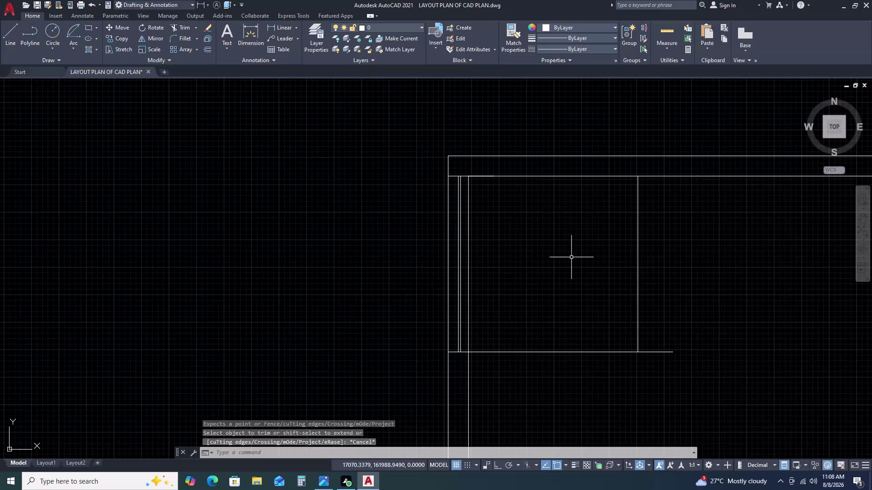
Undo four times to cancel the unfinished trim.
key(ctrl+z)
key(ctrl+z)
key(ctrl+z)
key(ctrl+z)
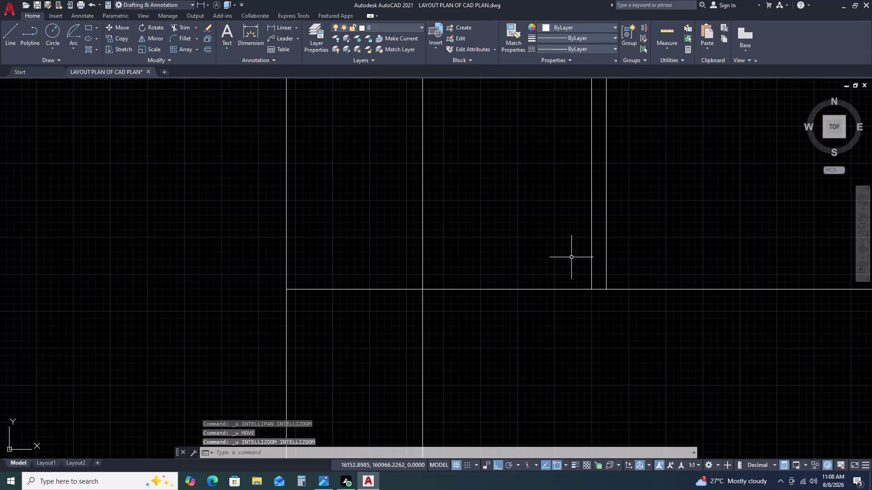
scroll(down, 3)
scroll(down, 3)
scroll(down, 3)
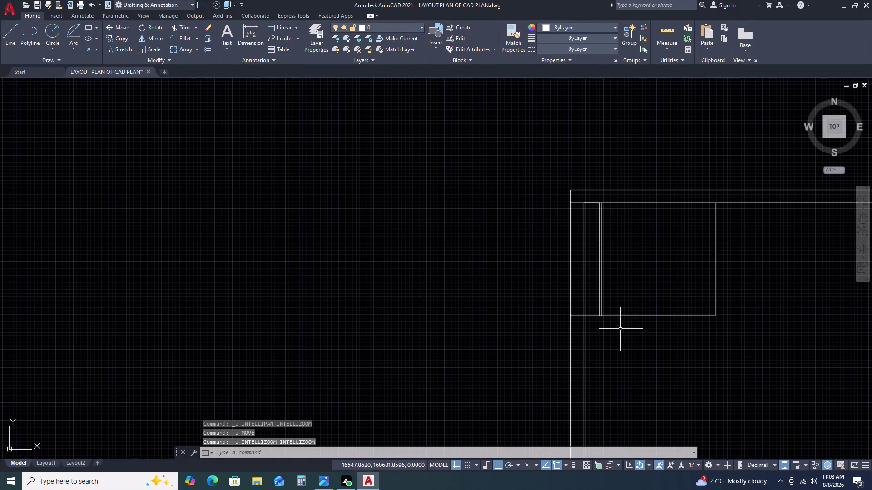
scroll(up, 3)
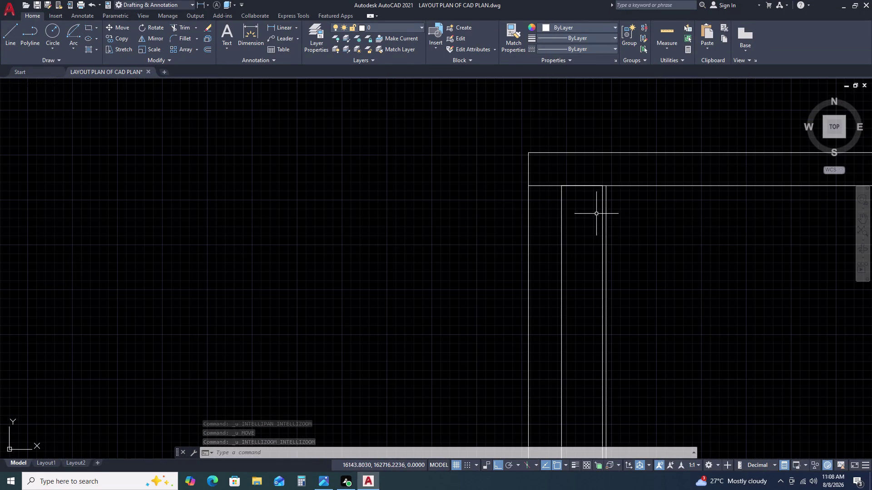
scroll(down, 3)
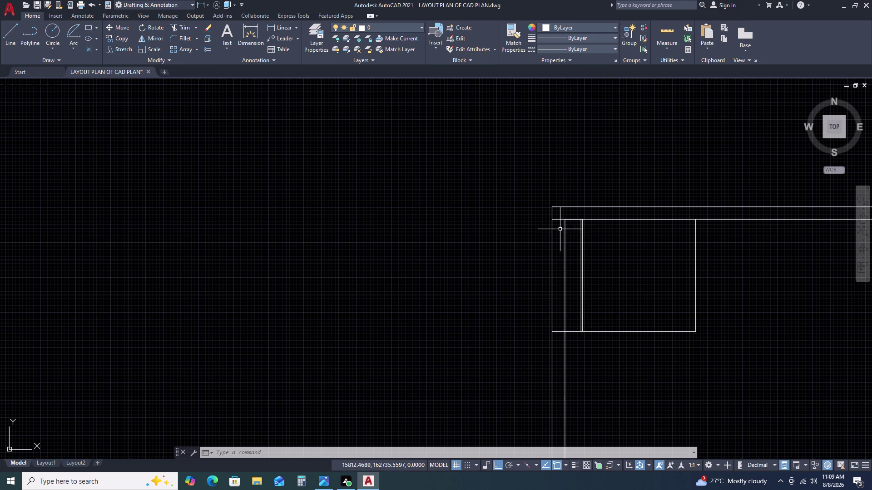
Draw a 2000-unit vertical line down from the top wall corner.
key(l)
key(space)
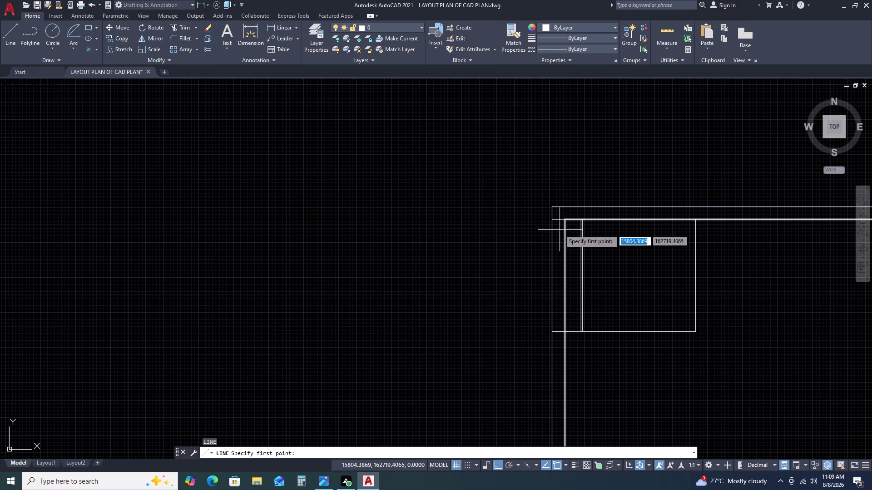
click(564, 221)
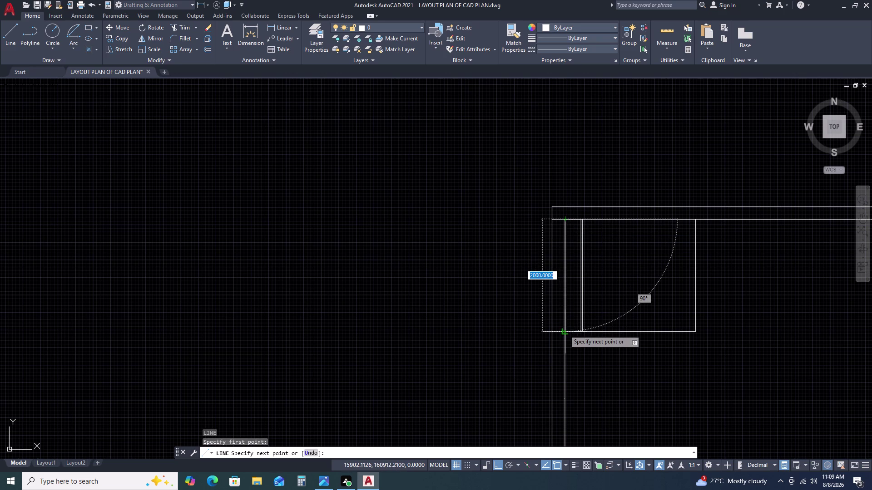
click(564, 331)
key(space)
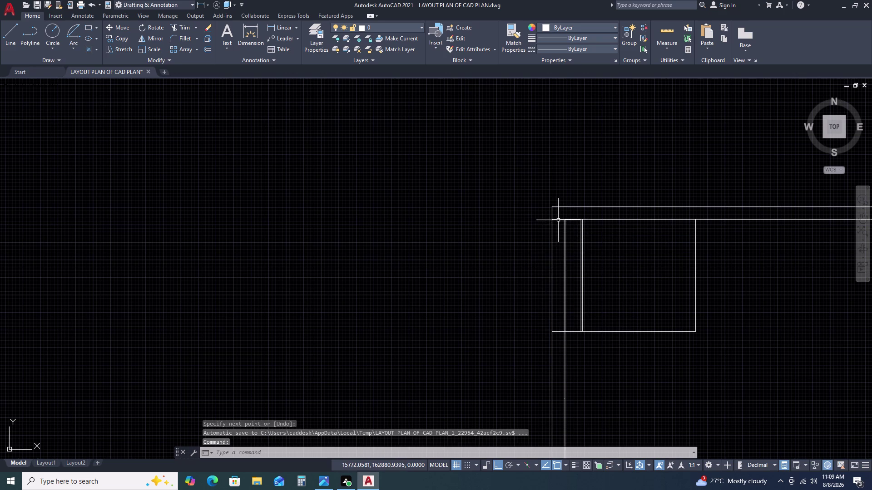
click(558, 220)
key(Escape)
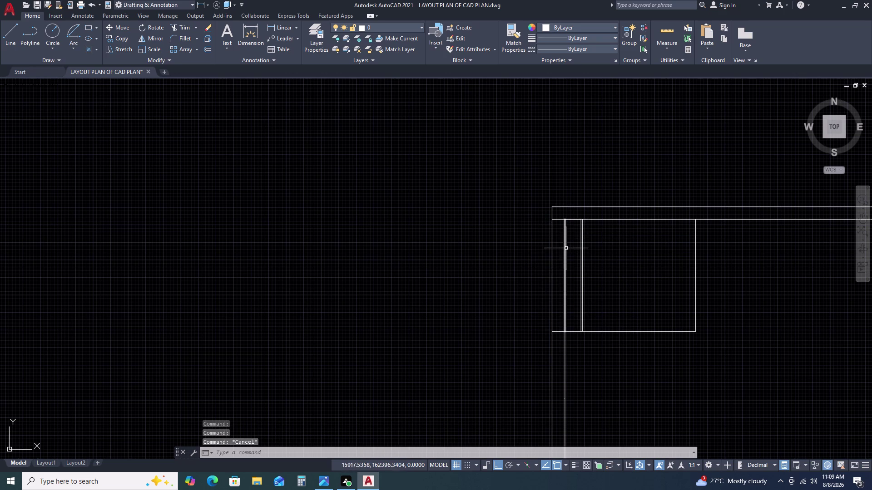
key(Escape)
scroll(up, 3)
Select the five partition wall lines with selection windows.
click(562, 215)
scroll(down, 3)
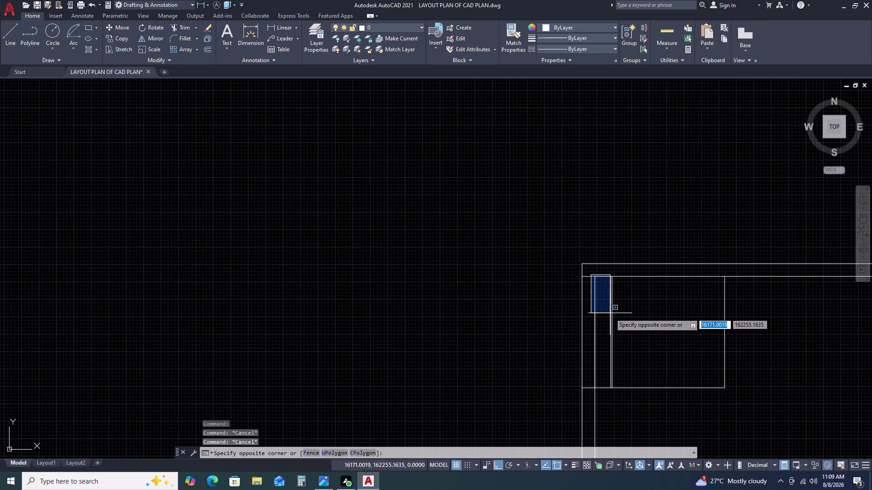
scroll(down, 3)
scroll(up, 3)
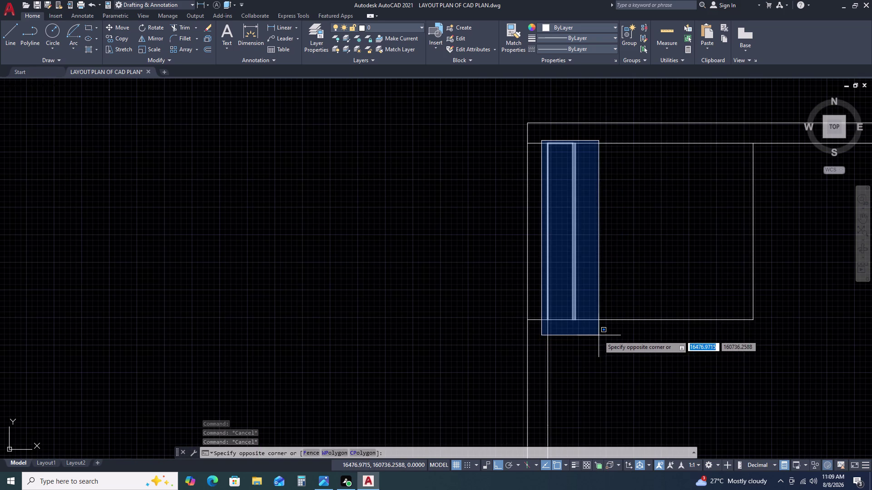
click(599, 336)
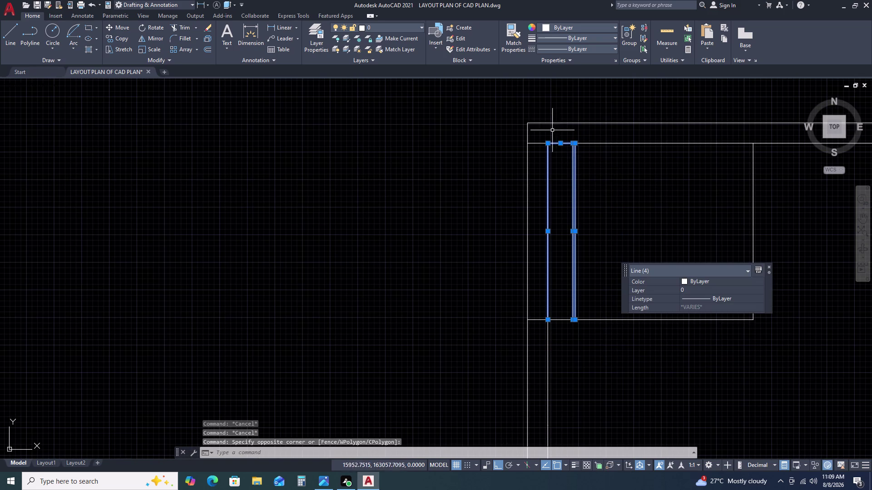
click(541, 135)
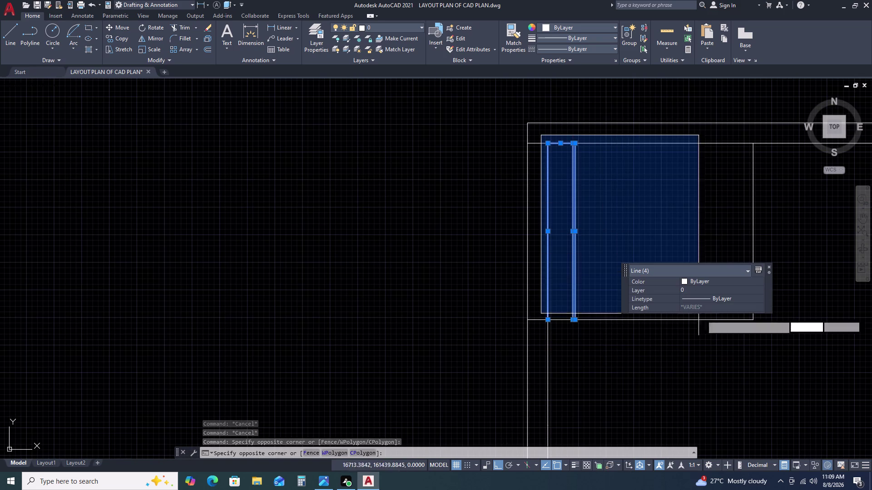
double_click(779, 342)
Move the selected partition lines a short distance to the left.
key(m)
key(space)
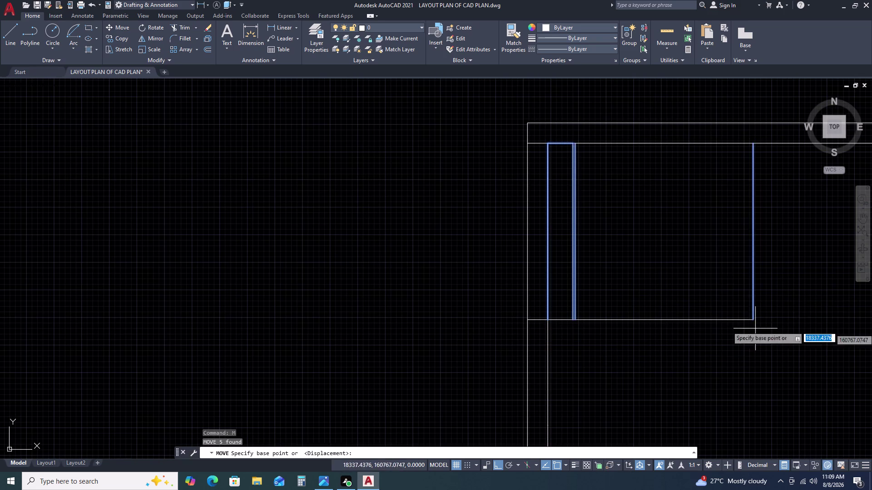
scroll(up, 3)
scroll(down, 3)
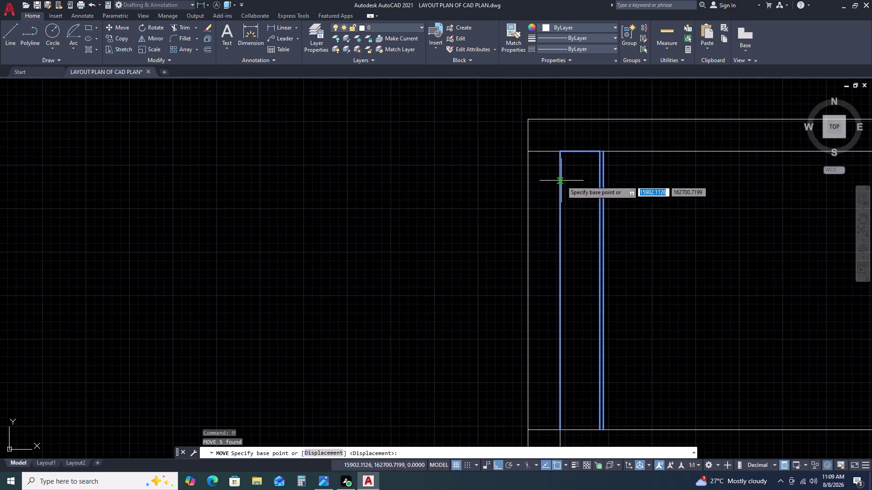
scroll(up, 3)
click(569, 160)
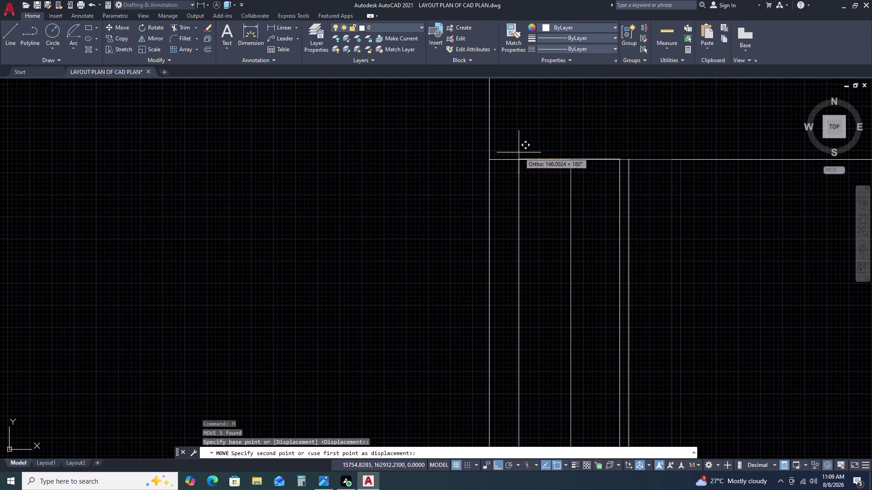
click(532, 159)
scroll(down, 3)
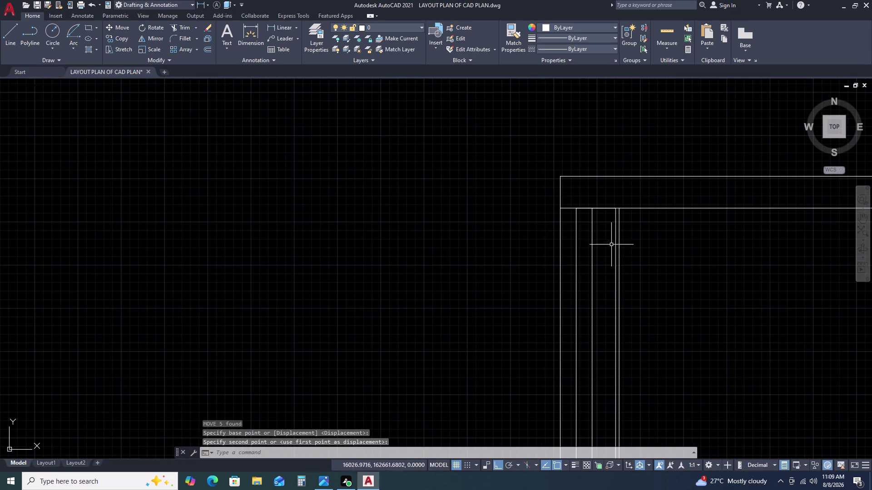
scroll(down, 3)
middle_drag(604, 305, 579, 253)
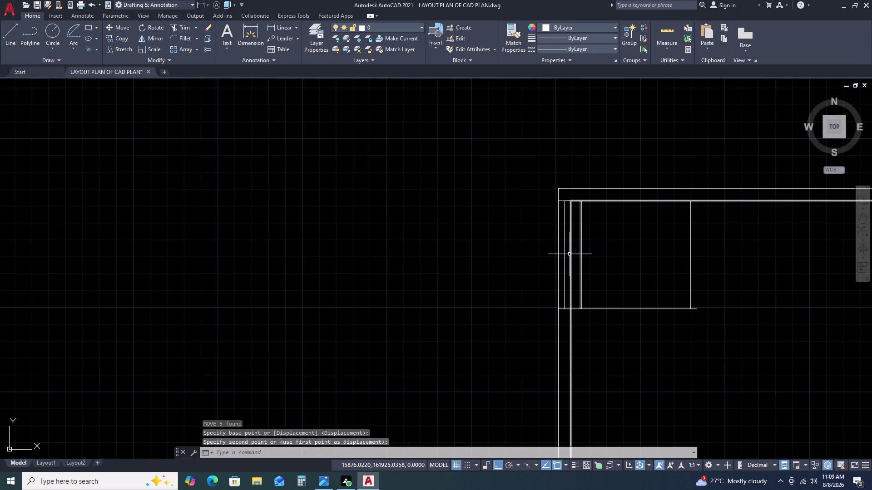
text(TR)
key(space)
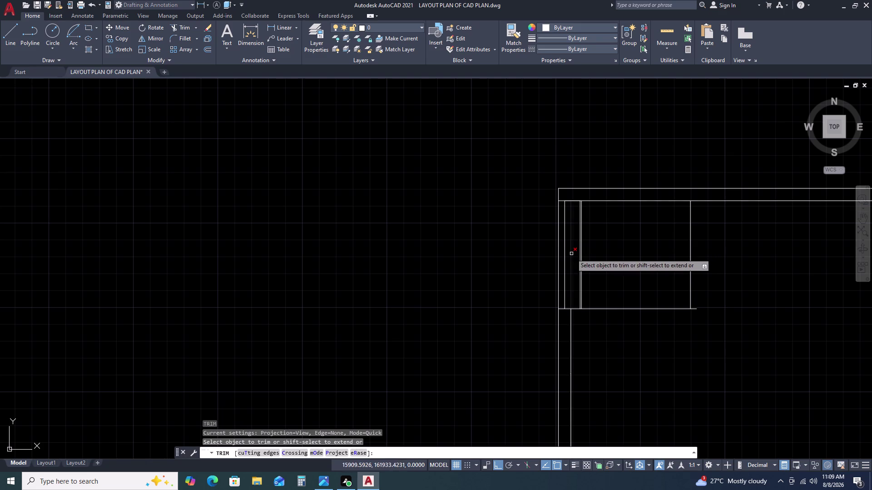
Trim the overlapping partition lines with a fence.
click(571, 255)
key(Escape)
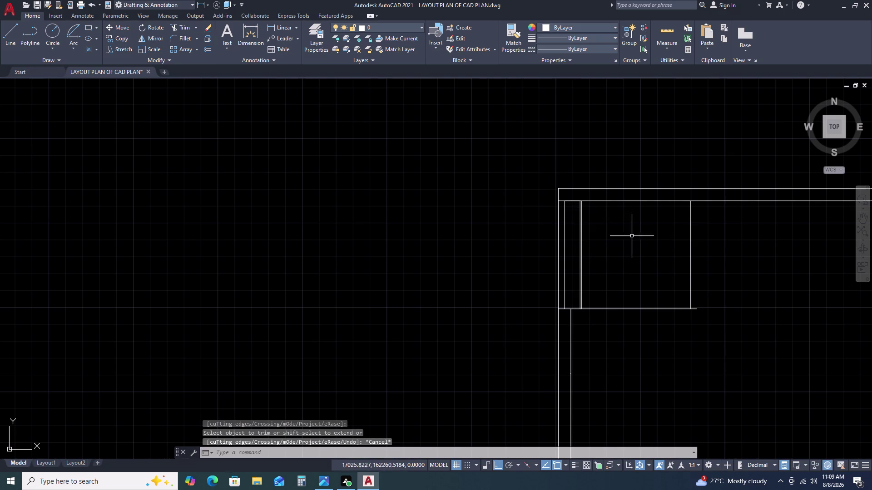
text(TR)
key(space)
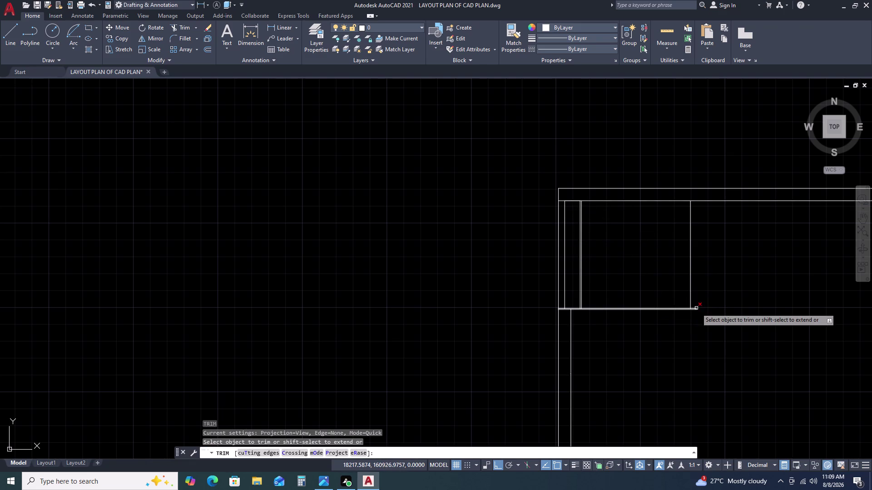
scroll(up, 3)
click(679, 290)
click(669, 319)
scroll(down, 3)
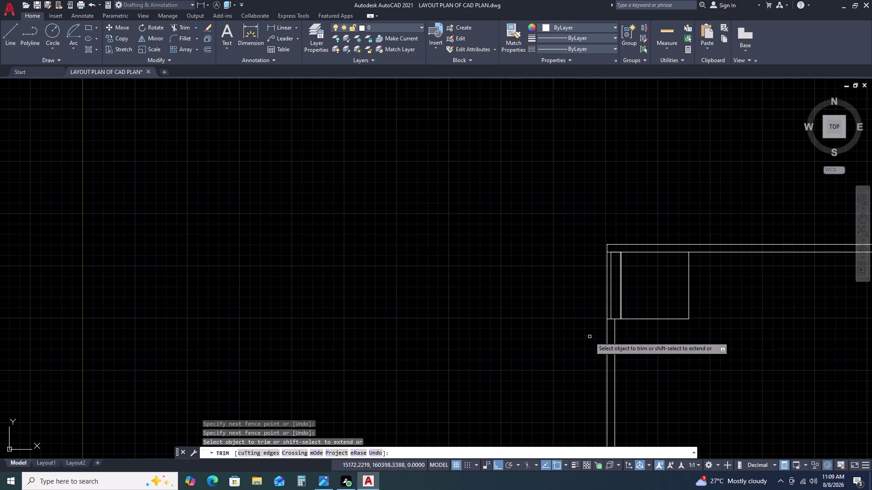
key(Escape)
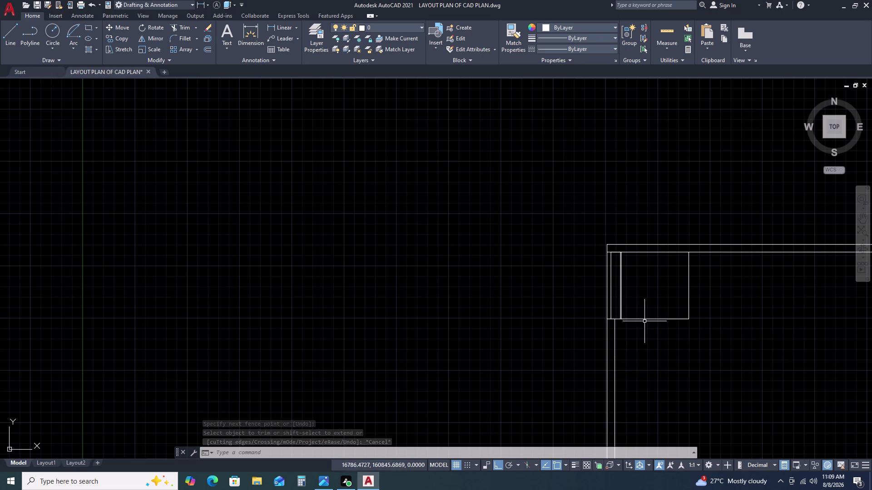
Offset the room's bottom wall line by 115.
scroll(up, 3)
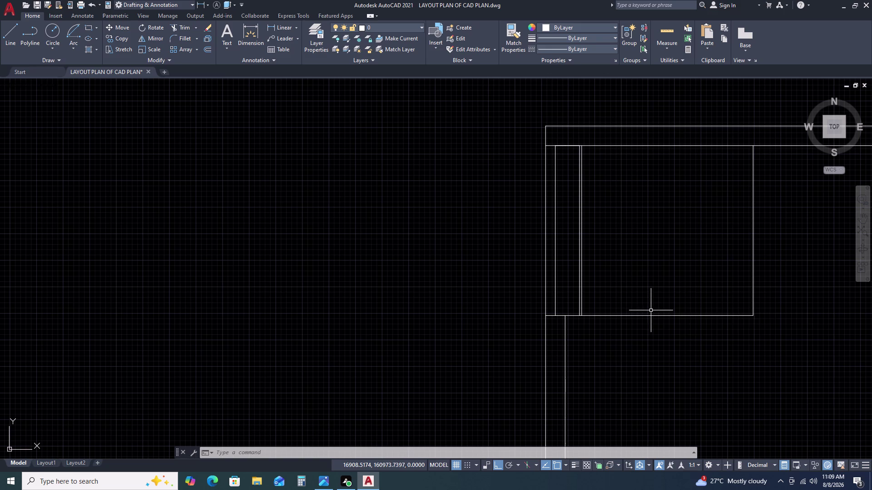
double_click(651, 311)
click(641, 325)
text(O)
key(space)
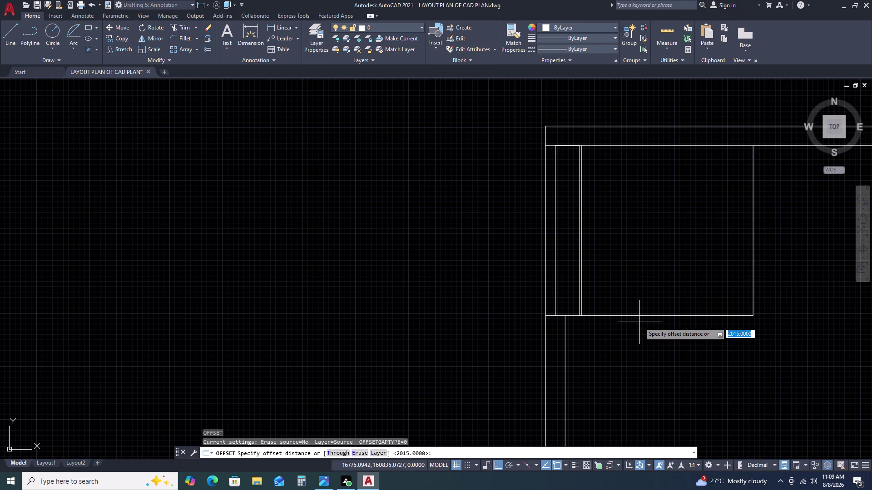
text(11)
text(5)
key(space)
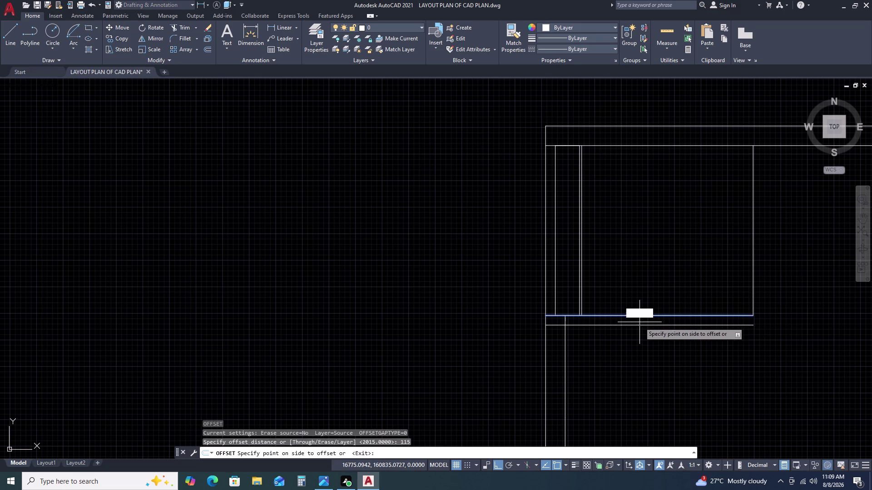
click(639, 336)
middle_drag(734, 320, 643, 313)
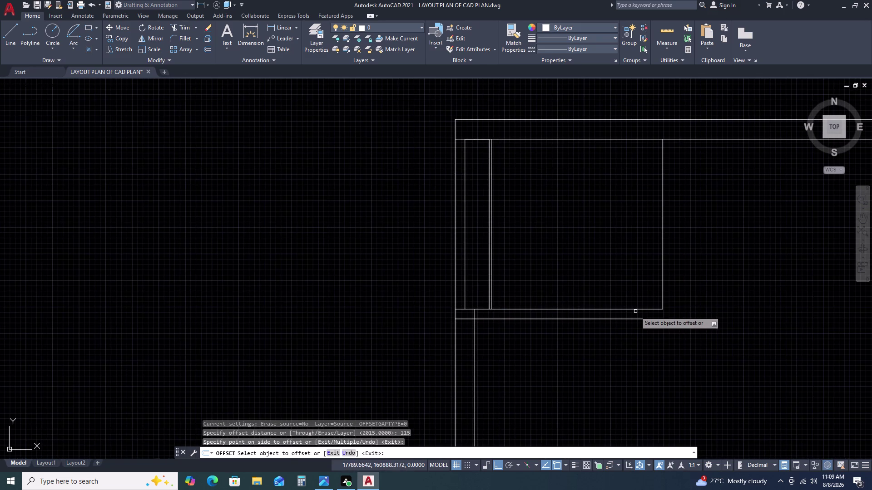
key(Escape)
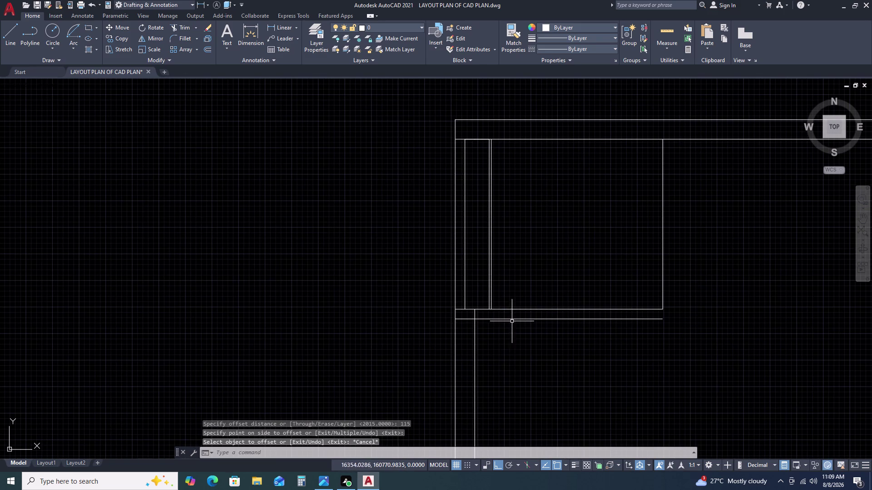
Trim the overhanging line ends at the wall junction.
scroll(up, 3)
text(TR)
key(space)
click(483, 314)
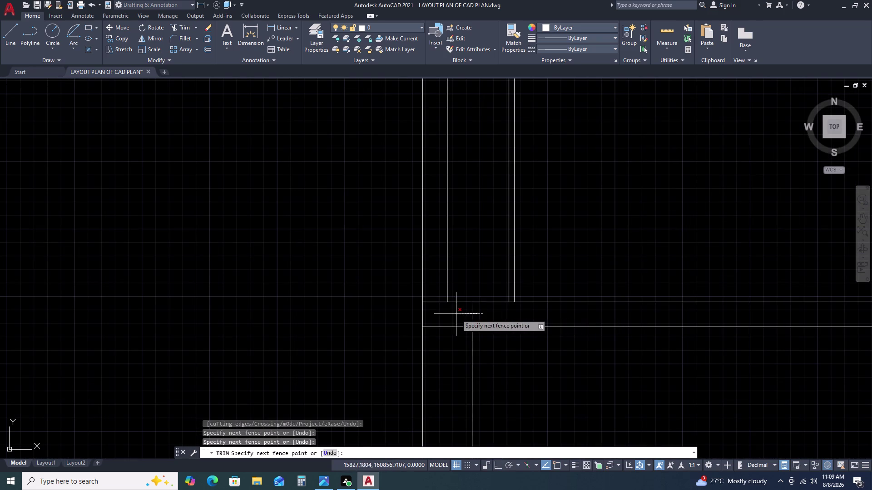
click(456, 314)
key(Escape)
scroll(down, 3)
scroll(up, 3)
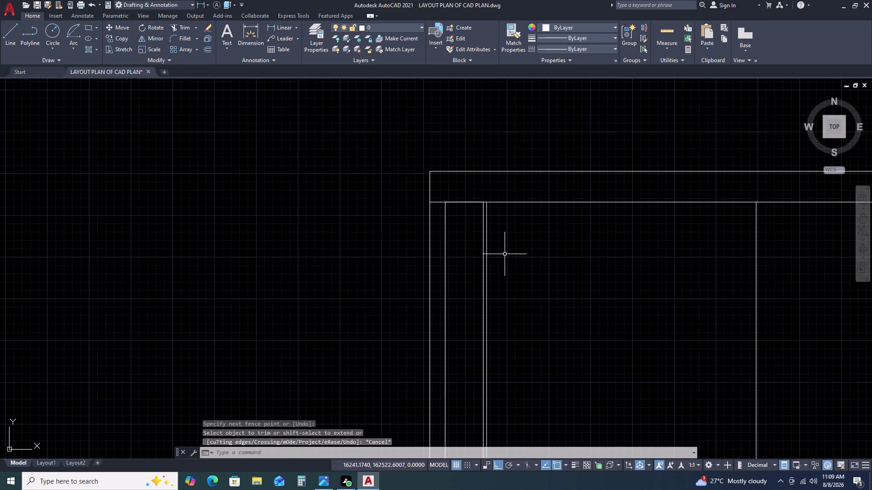
click(465, 203)
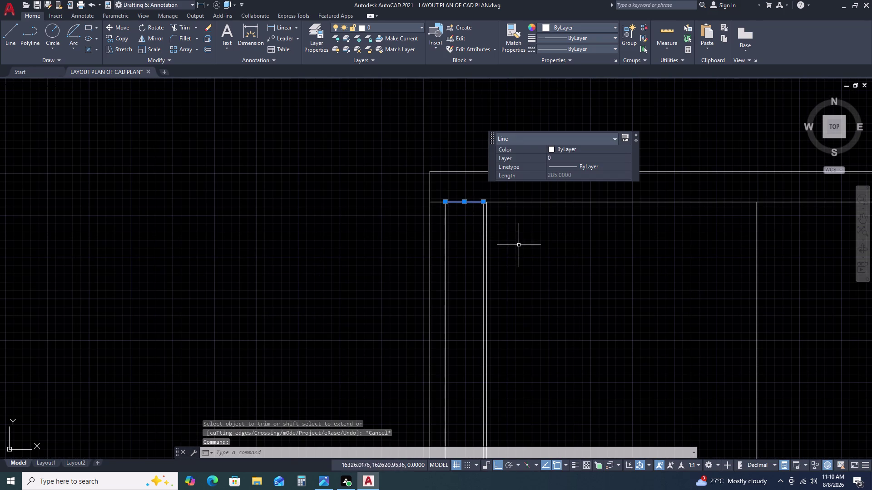
key(Escape)
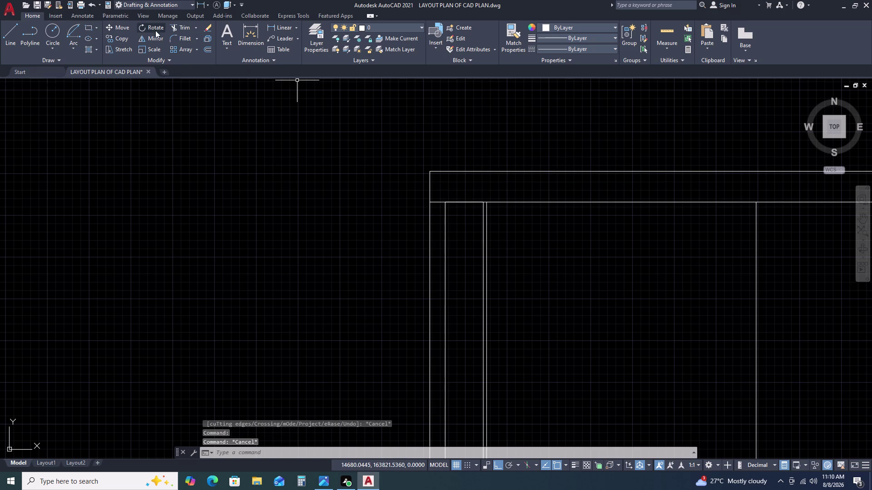
Place a 285 linear dimension across the top-left wall thickness.
click(286, 27)
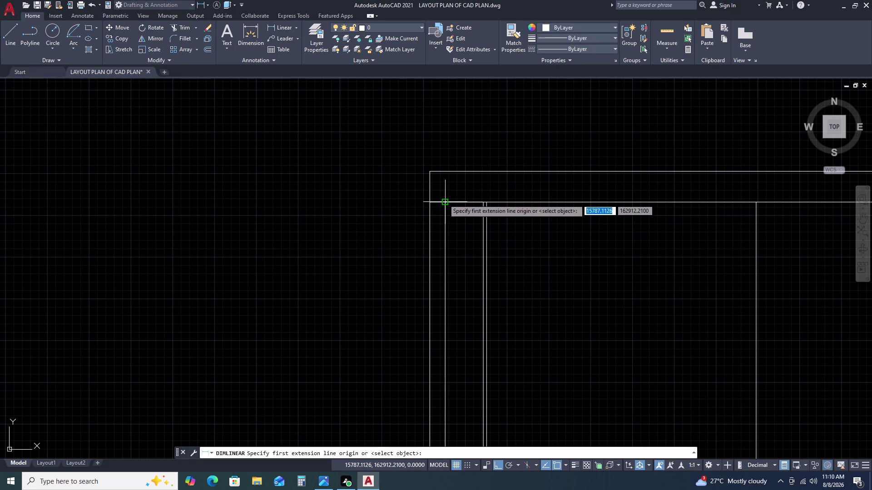
click(444, 200)
click(480, 205)
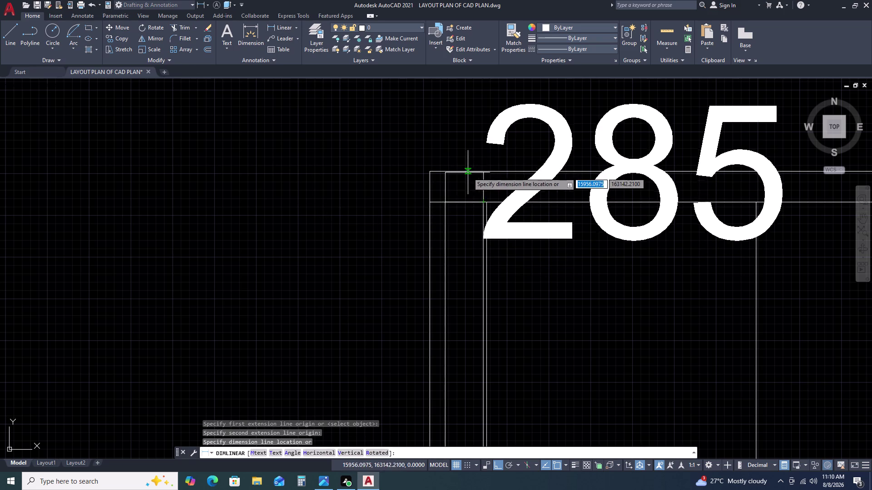
scroll(down, 3)
click(502, 134)
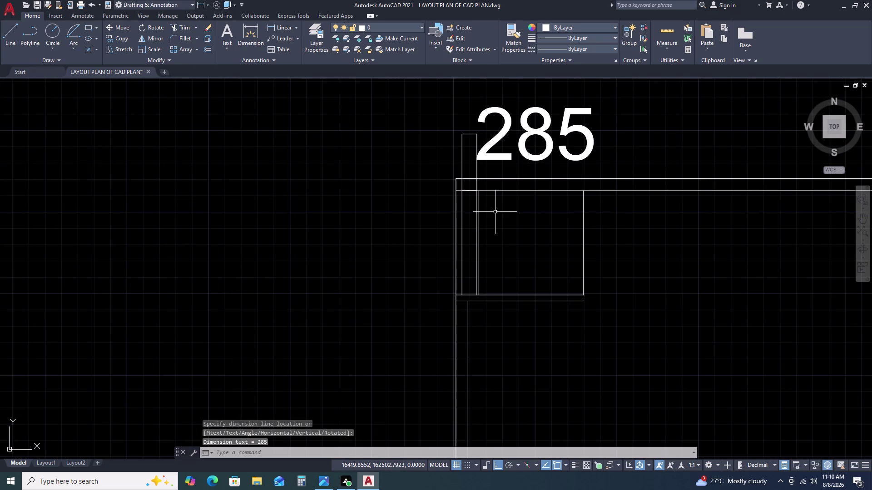
text(D)
key(space)
click(538, 222)
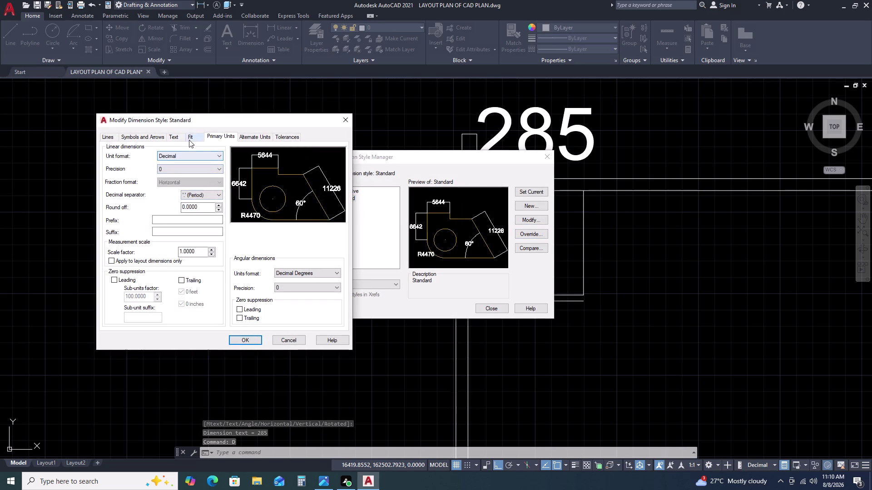
Set the Standard dimension style's text height to 500 and close the manager.
click(174, 137)
click(208, 198)
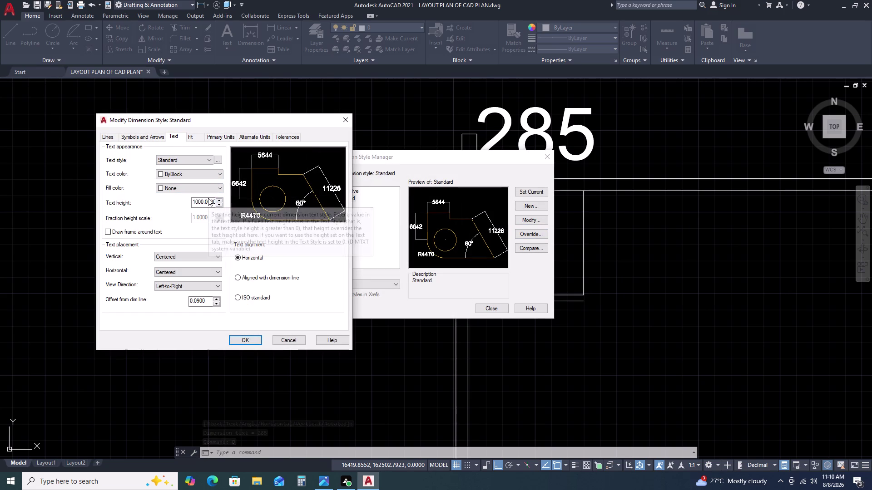
double_click(208, 202)
double_click(208, 203)
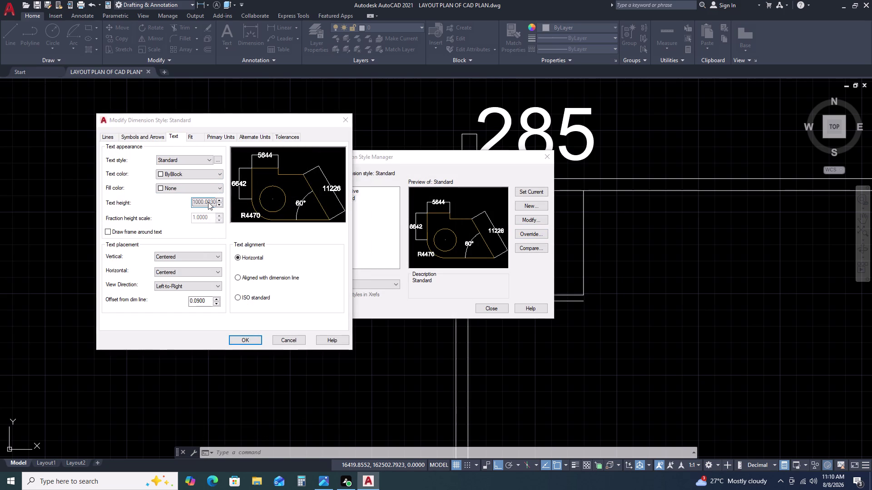
double_click(208, 202)
click(208, 202)
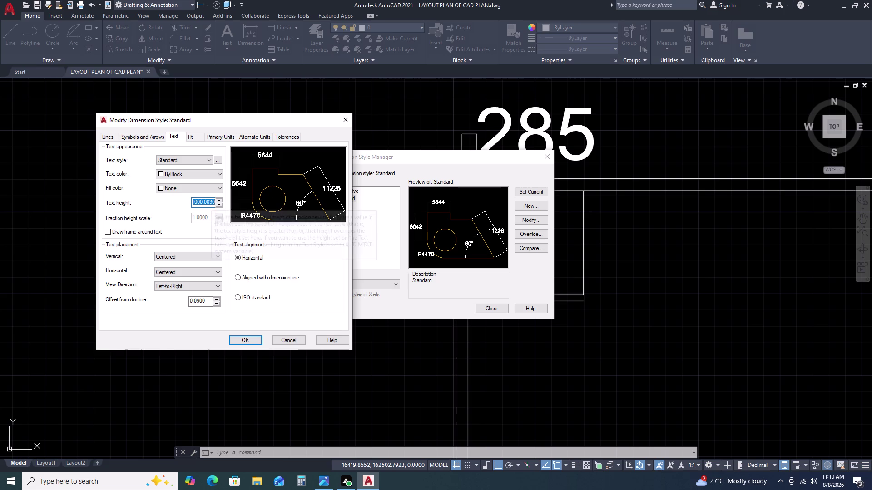
key(5)
text(00)
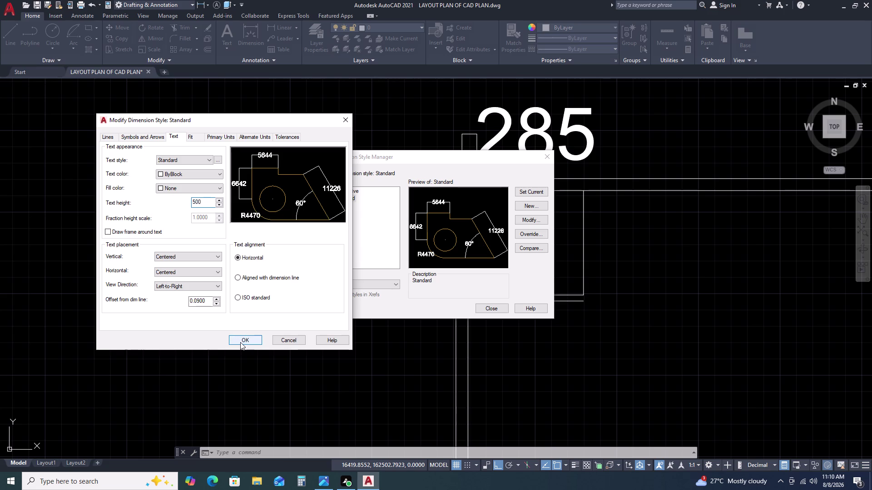
key(Return)
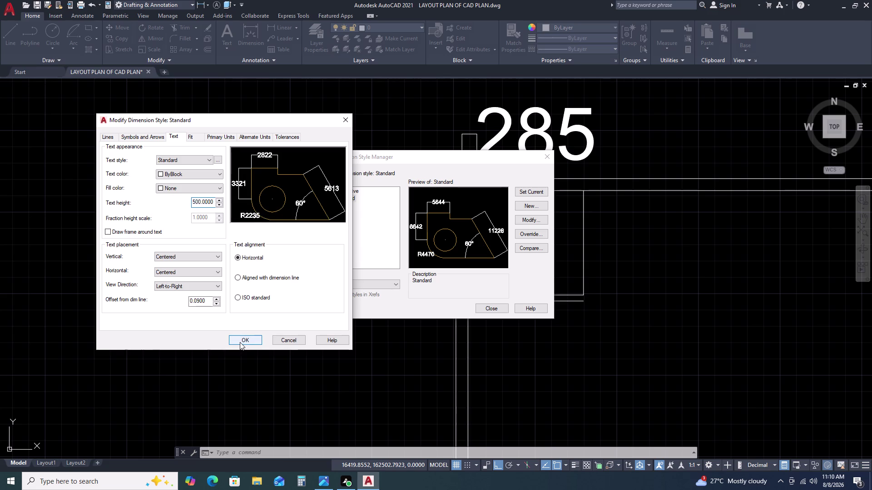
key(space)
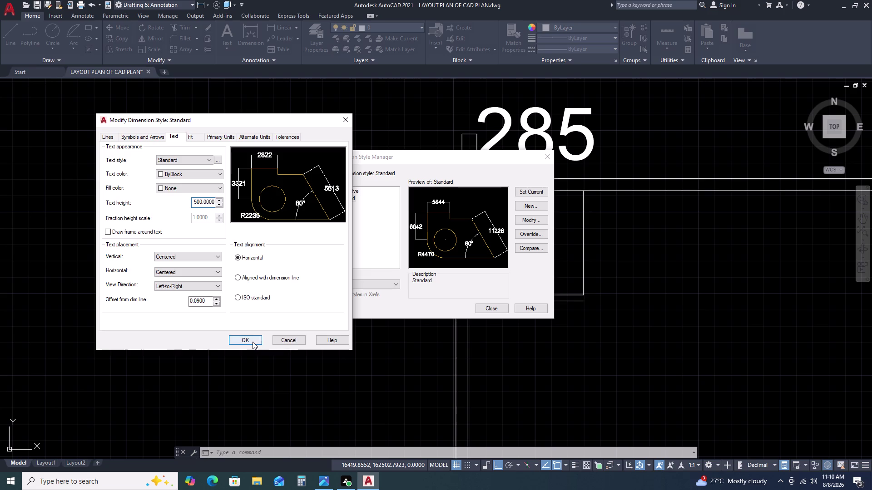
double_click(253, 342)
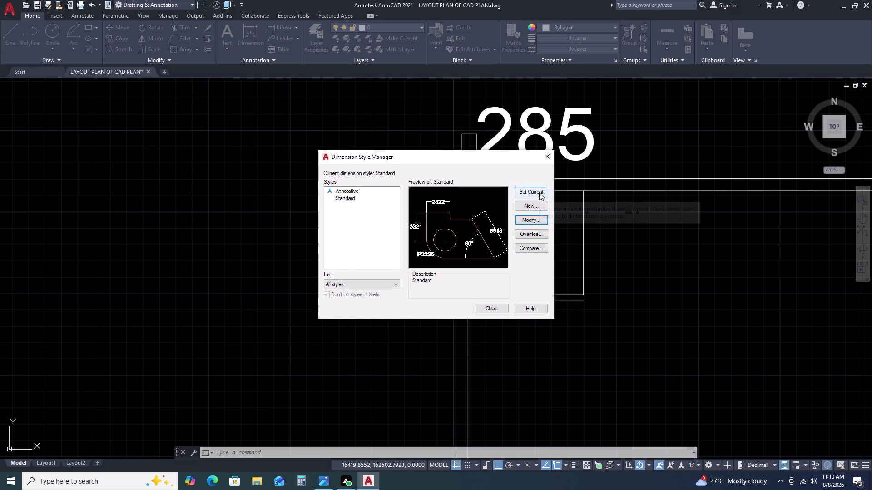
click(539, 193)
click(547, 154)
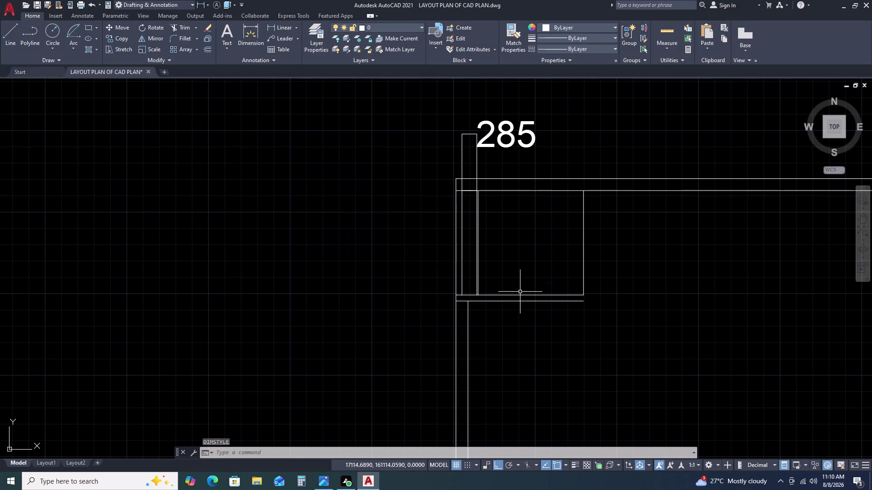
scroll(up, 3)
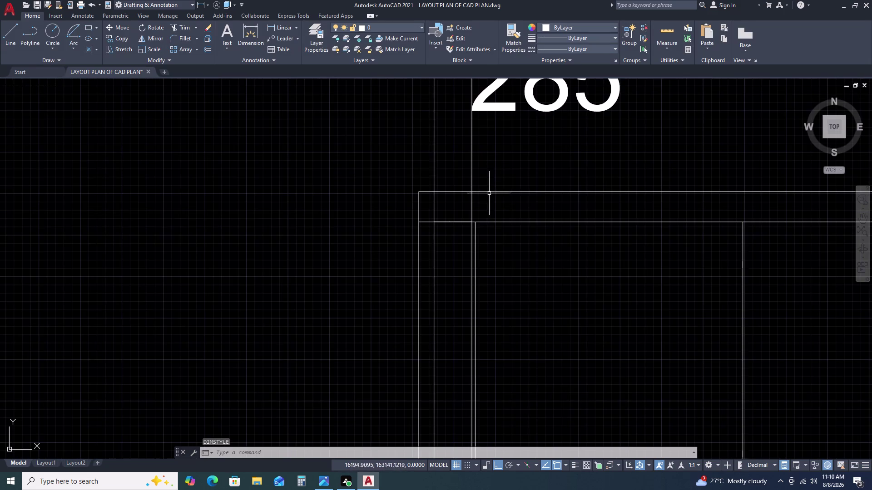
scroll(down, 3)
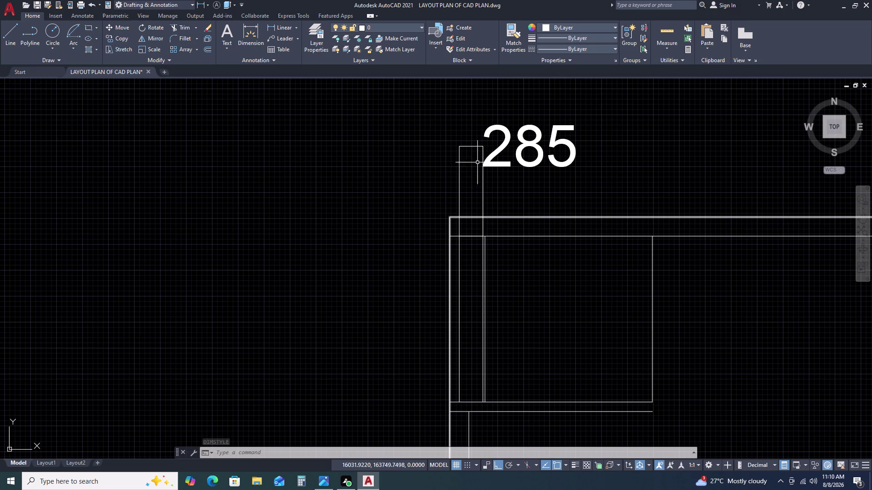
click(478, 146)
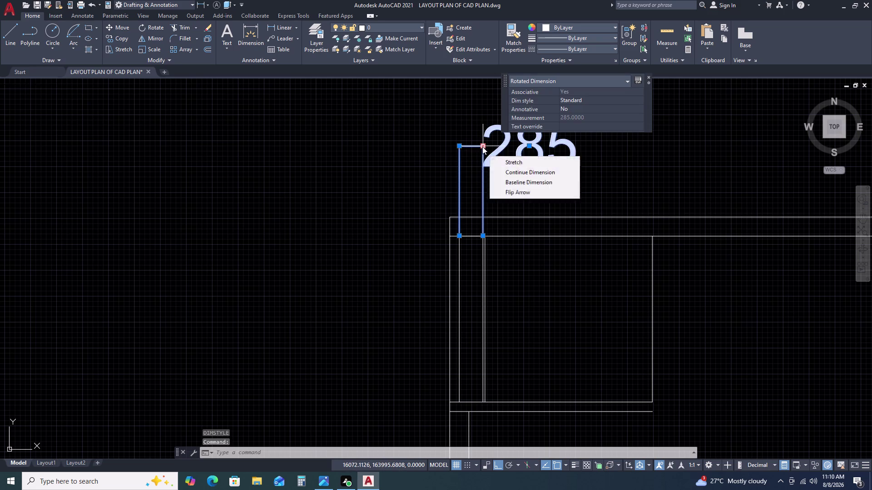
click(483, 147)
click(478, 175)
key(Escape)
scroll(down, 3)
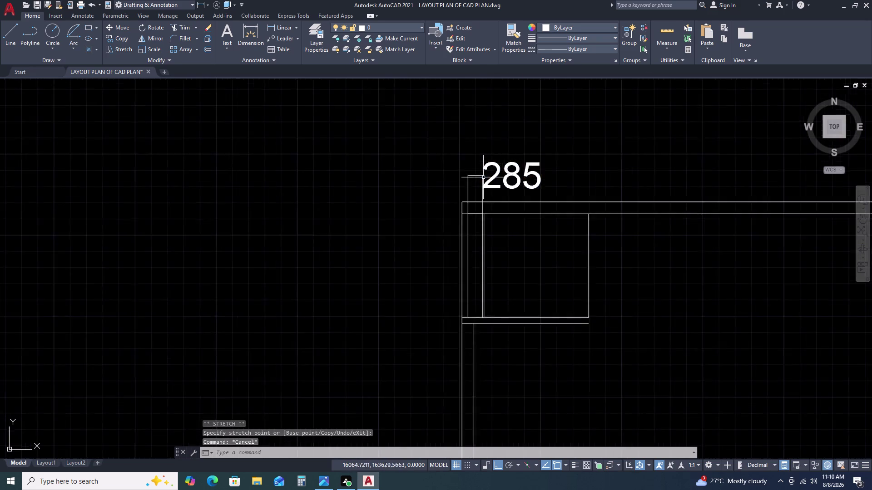
scroll(down, 3)
scroll(up, 3)
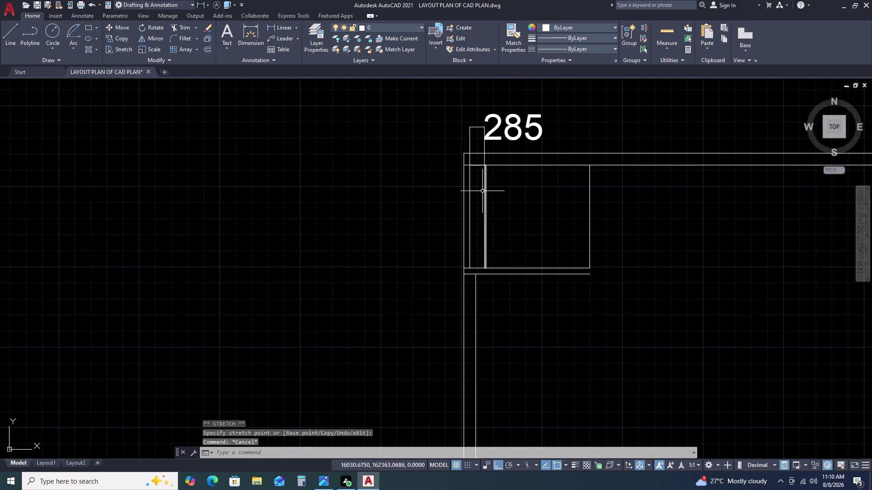
scroll(up, 3)
scroll(down, 3)
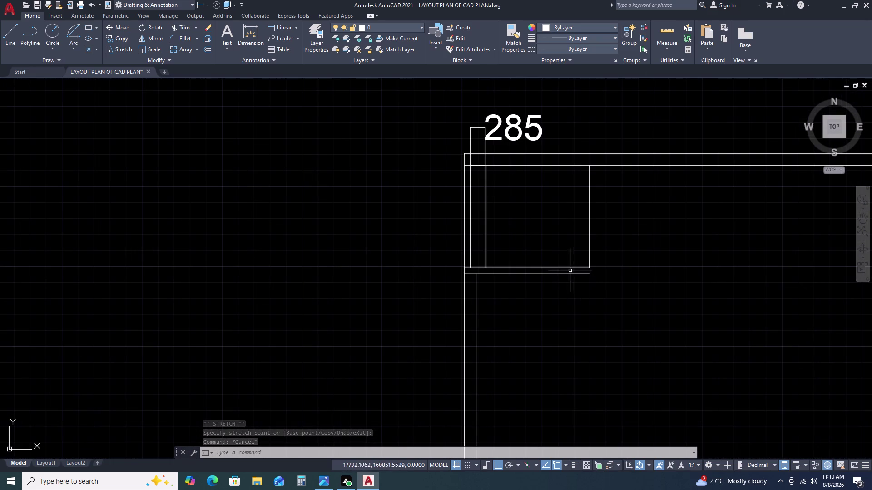
scroll(up, 3)
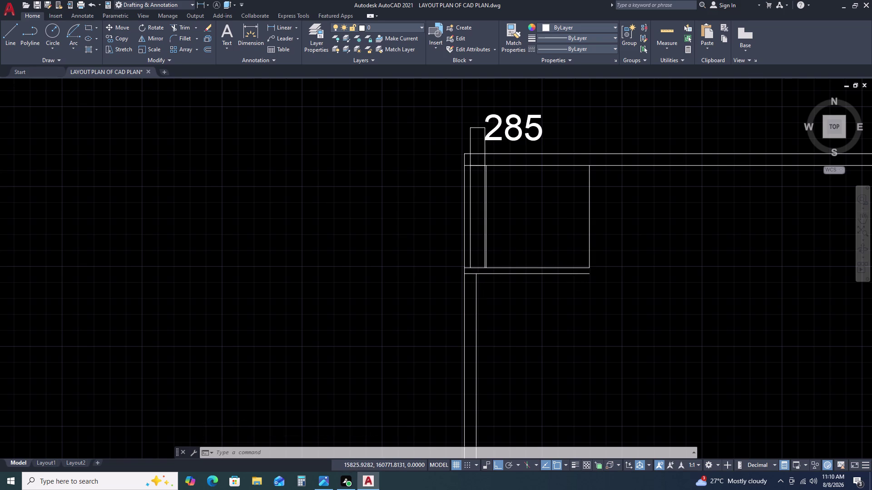
scroll(down, 3)
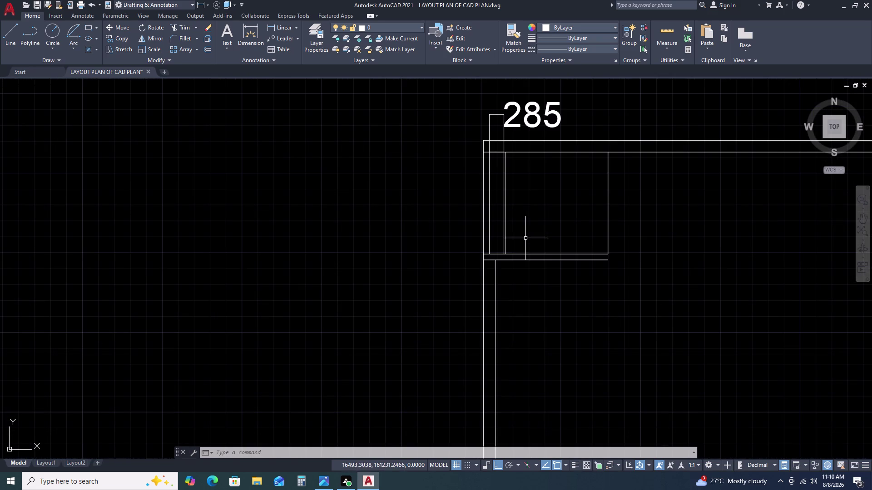
scroll(up, 3)
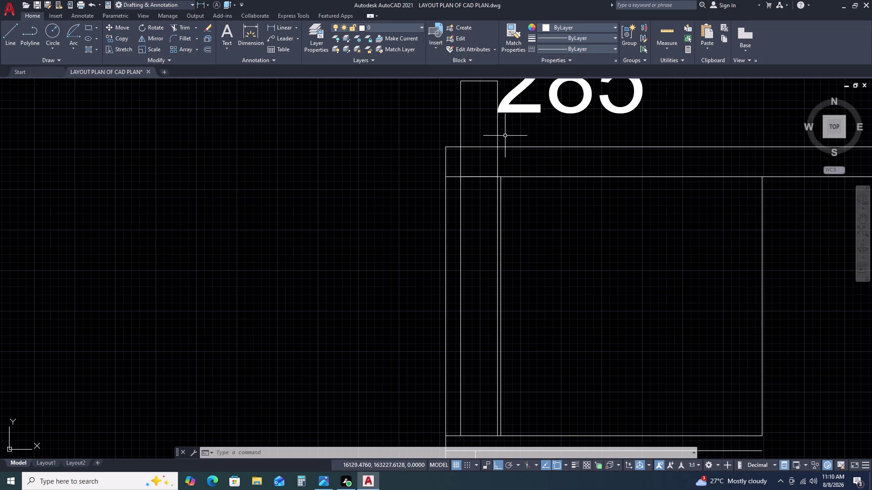
key(Escape)
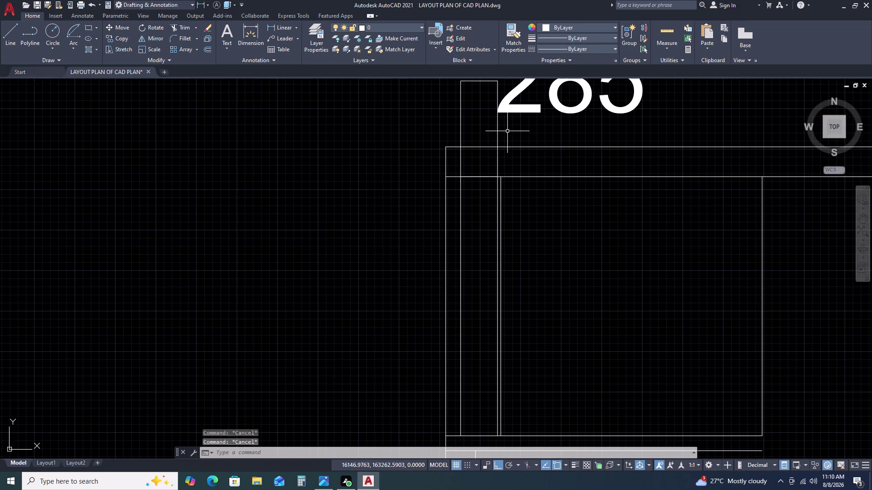
click(507, 132)
click(485, 117)
key(Escape)
scroll(down, 3)
key(Escape)
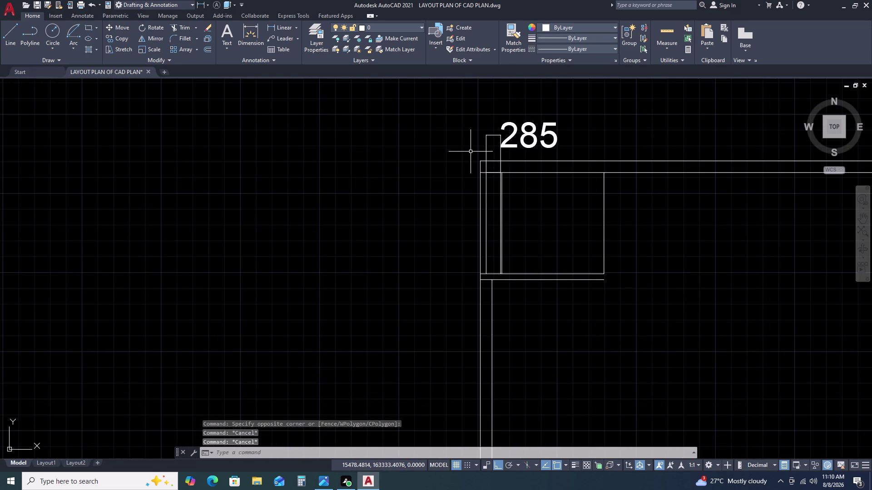
scroll(up, 3)
scroll(up, 3)
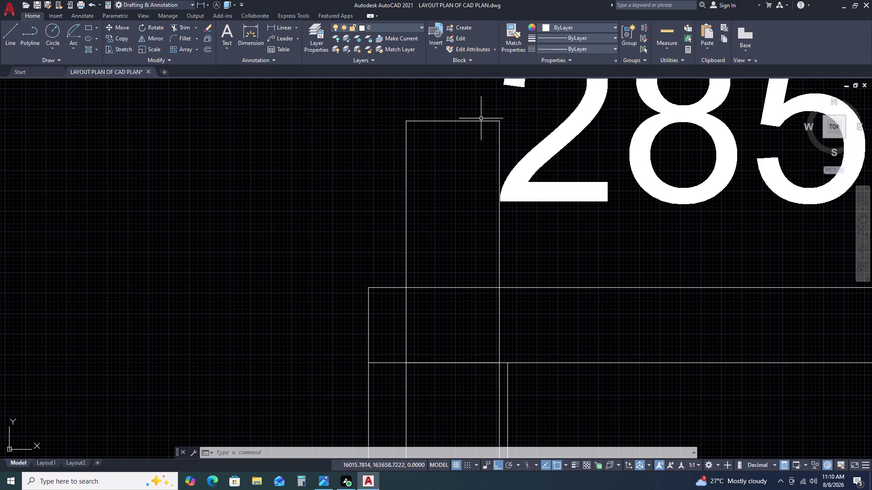
key(Escape)
key(Escape)
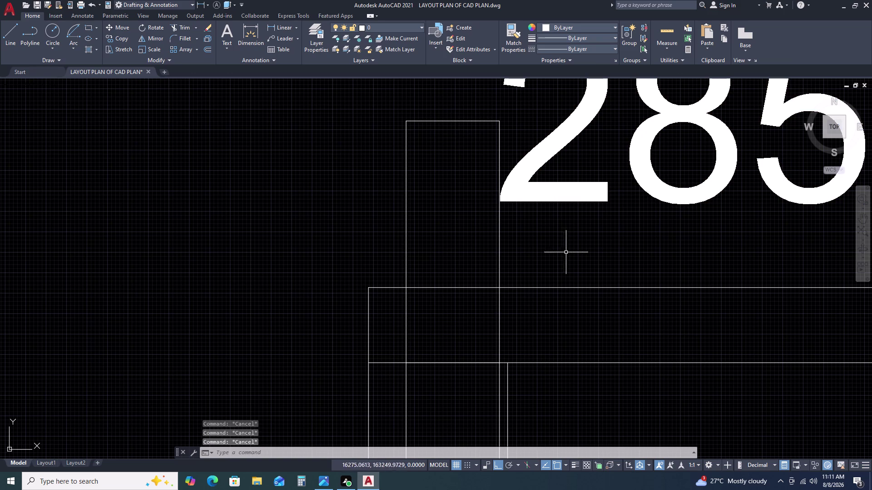
scroll(down, 3)
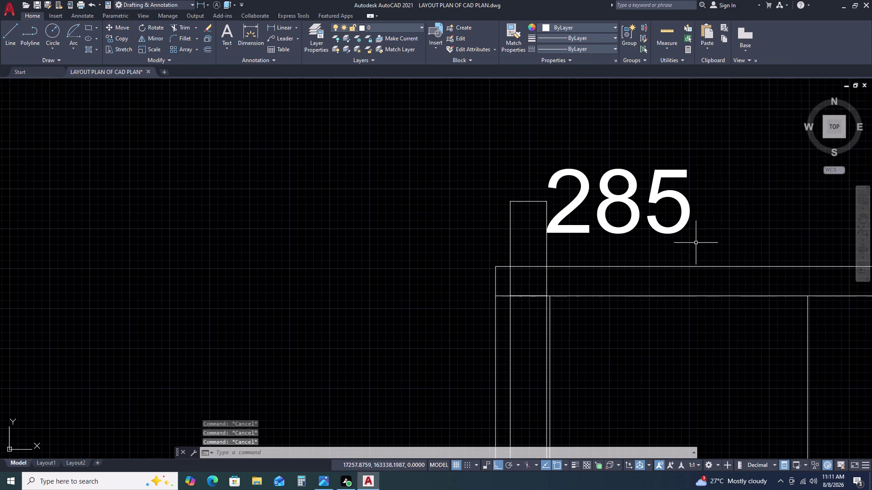
click(530, 297)
key(Escape)
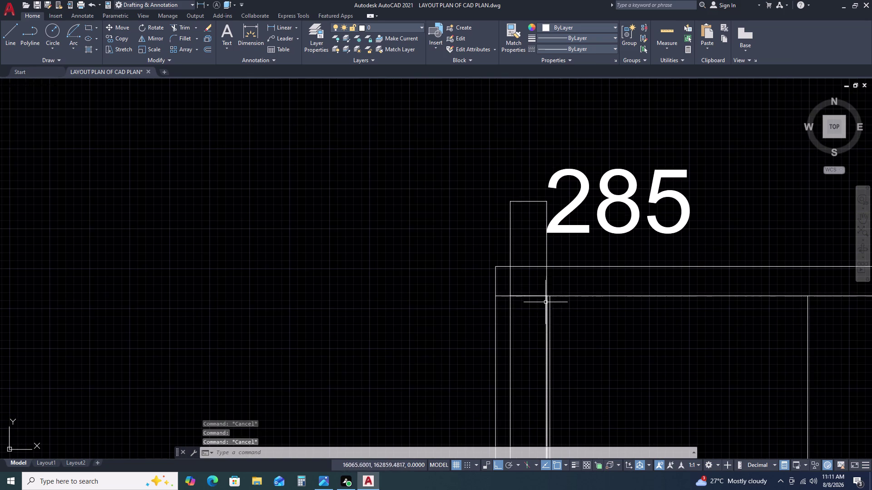
scroll(down, 3)
middle_drag(550, 330, 548, 327)
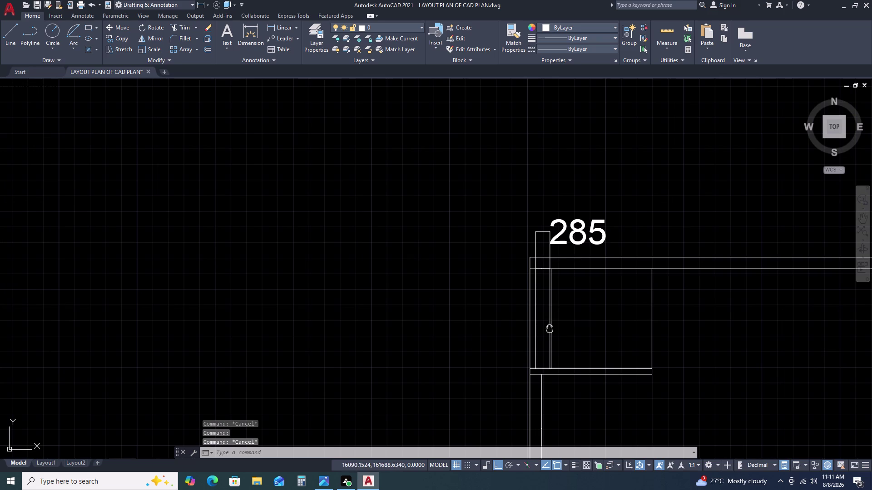
middle_drag(548, 327, 528, 295)
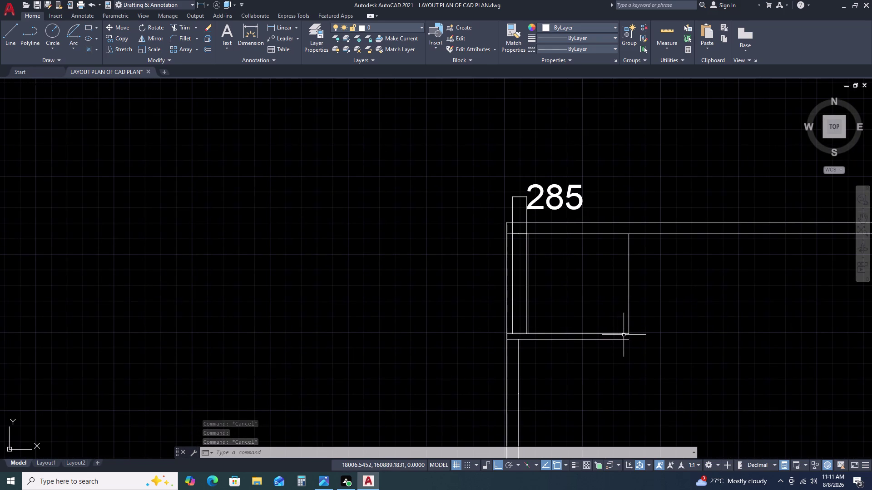
scroll(up, 3)
scroll(down, 3)
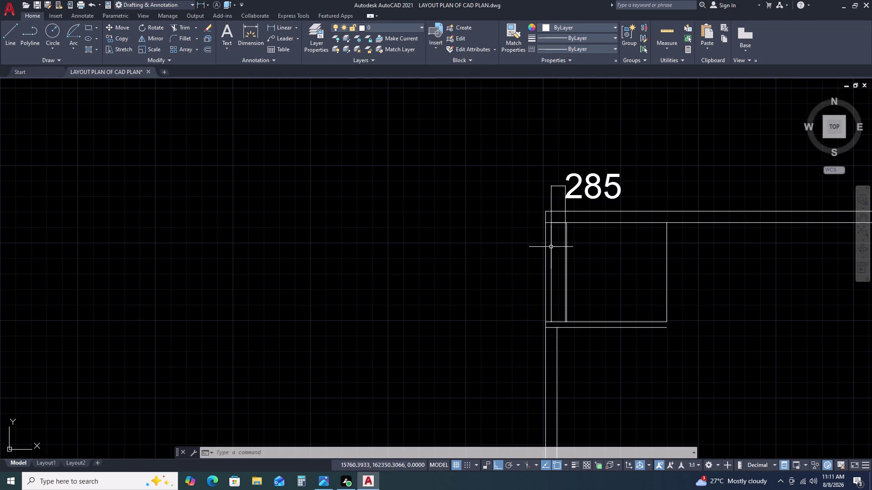
scroll(up, 3)
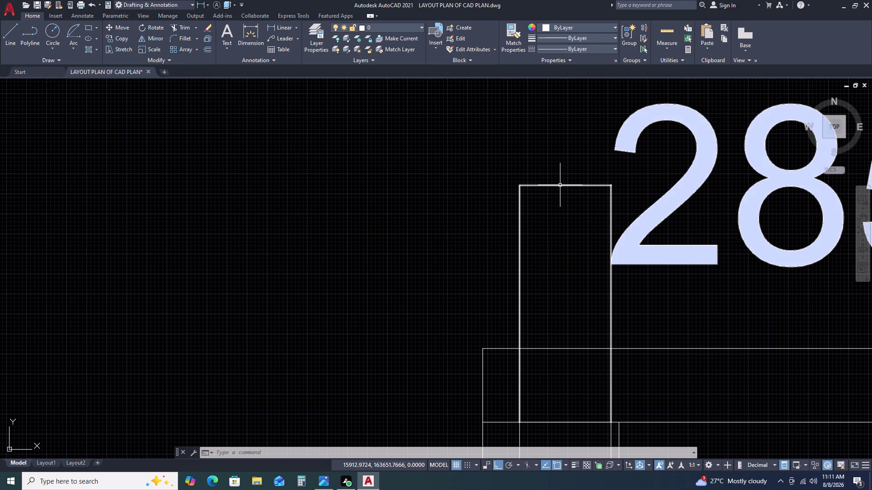
click(560, 185)
key(Escape)
scroll(down, 3)
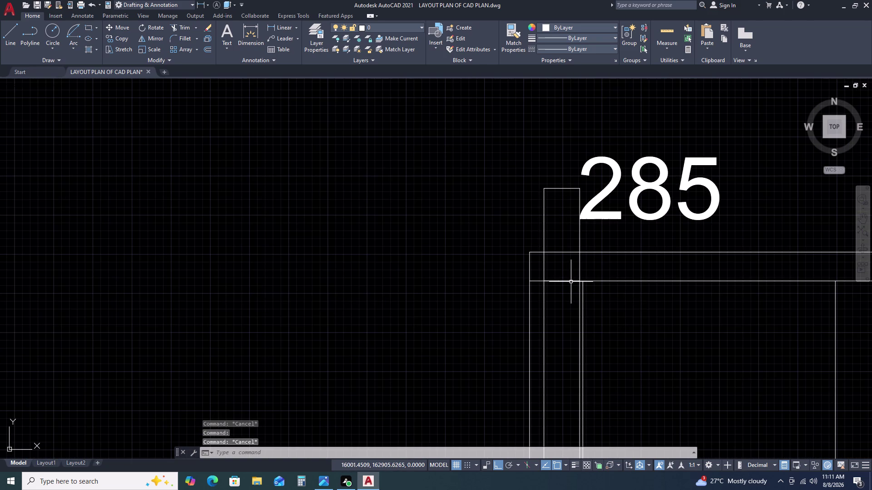
key(Escape)
key(Escape)
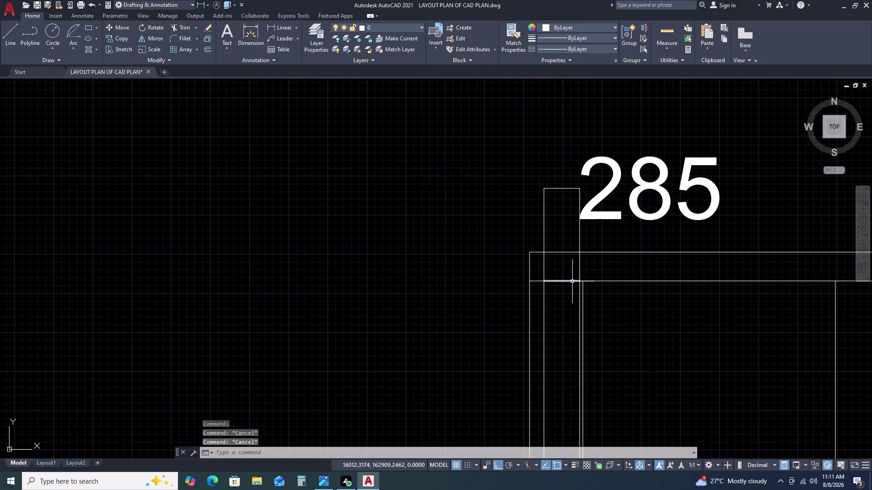
key(Escape)
key(Escape)
key(Escape)
key(Escape)
key(Escape)
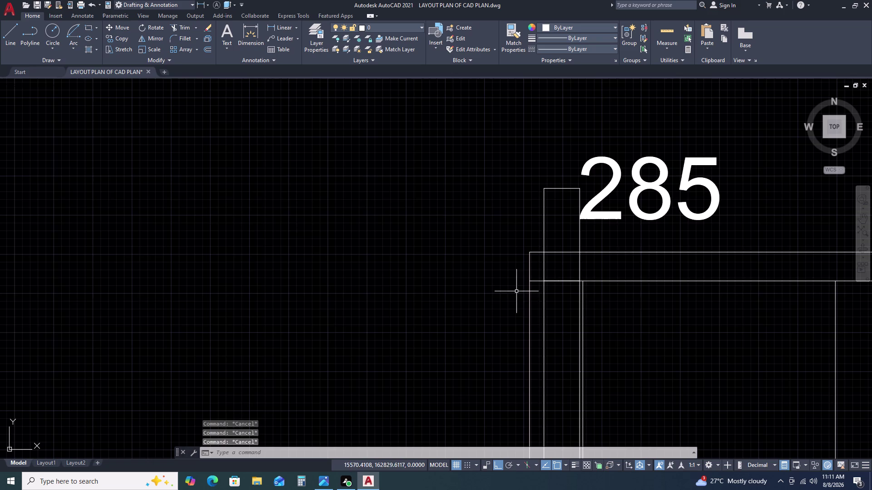
scroll(down, 3)
middle_drag(659, 340, 566, 292)
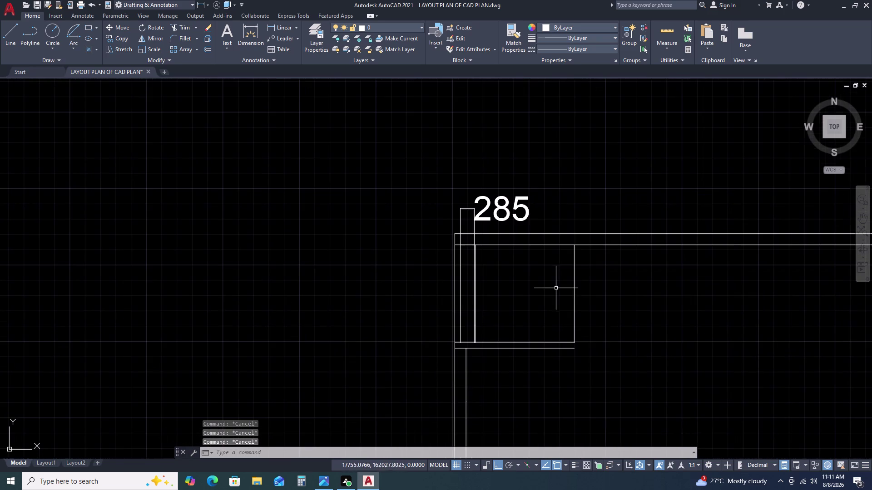
scroll(up, 3)
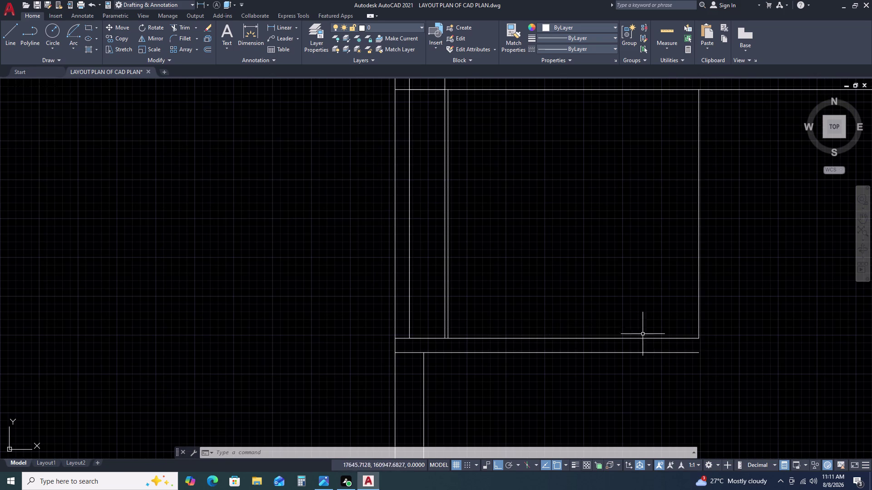
scroll(down, 3)
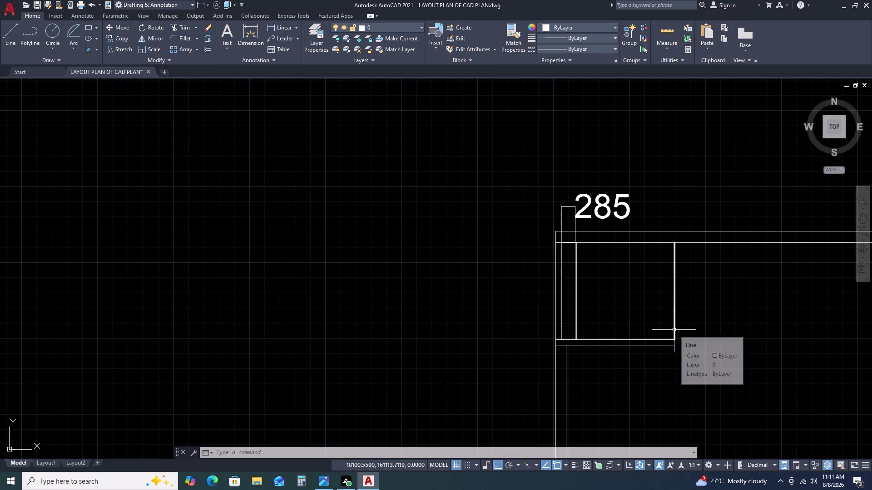
scroll(down, 3)
middle_drag(648, 317, 485, 238)
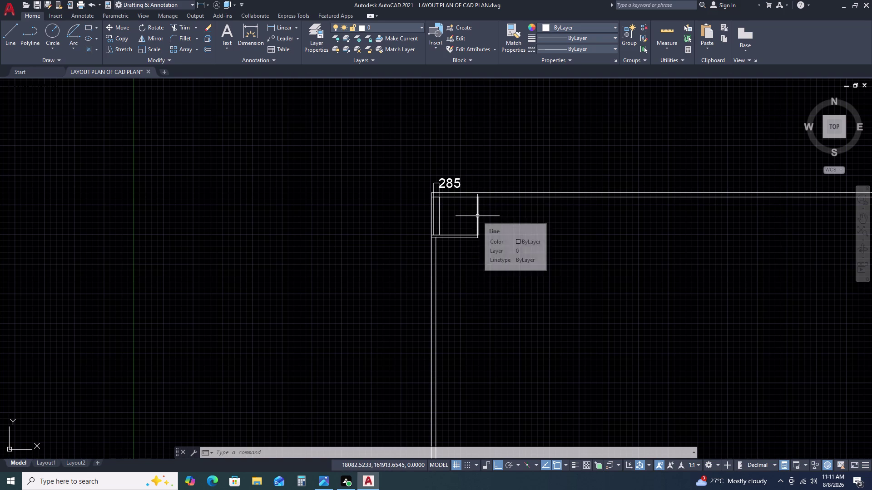
scroll(up, 3)
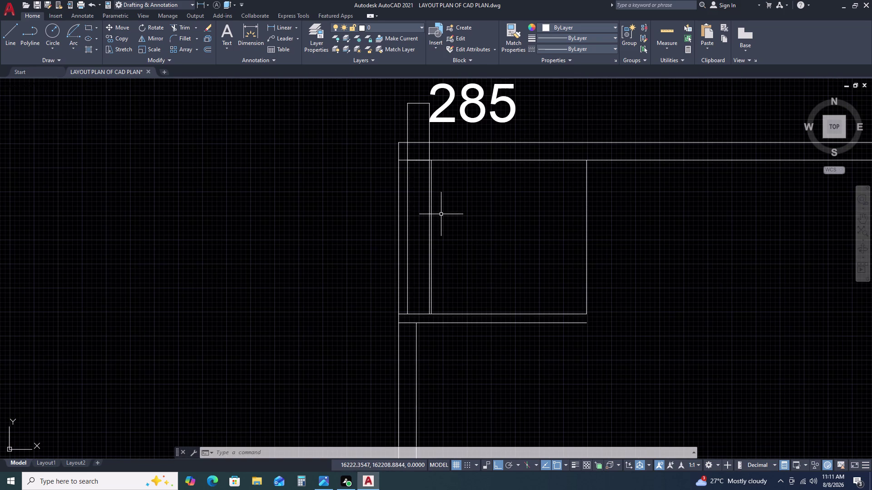
Select the small room's right wall line.
click(621, 271)
click(570, 261)
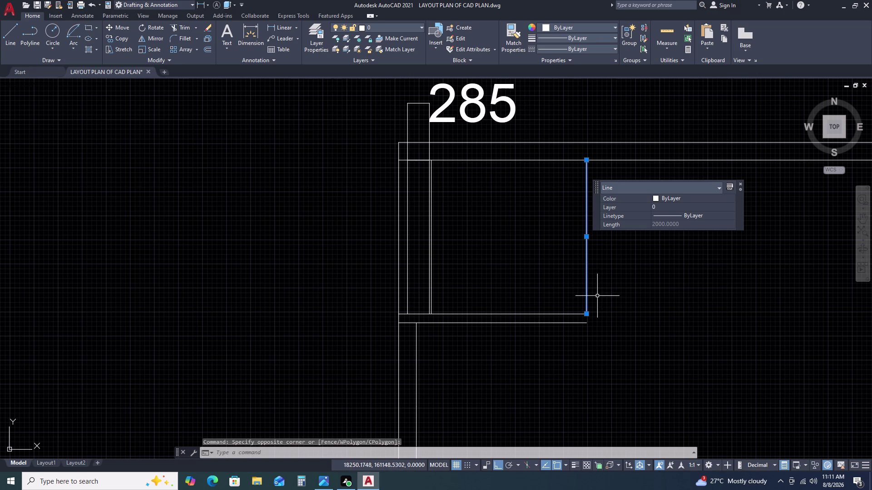
key(Escape)
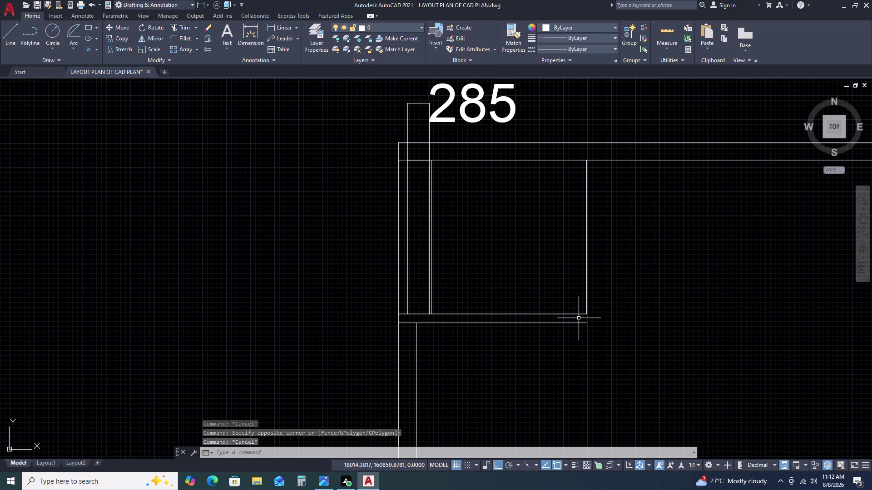
click(600, 290)
click(579, 265)
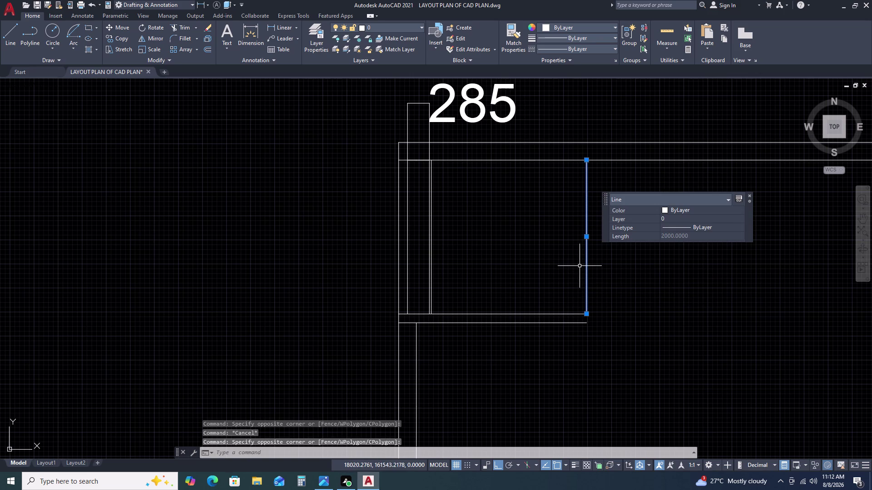
Offset the right wall line 4000 units to the right.
key(o)
key(space)
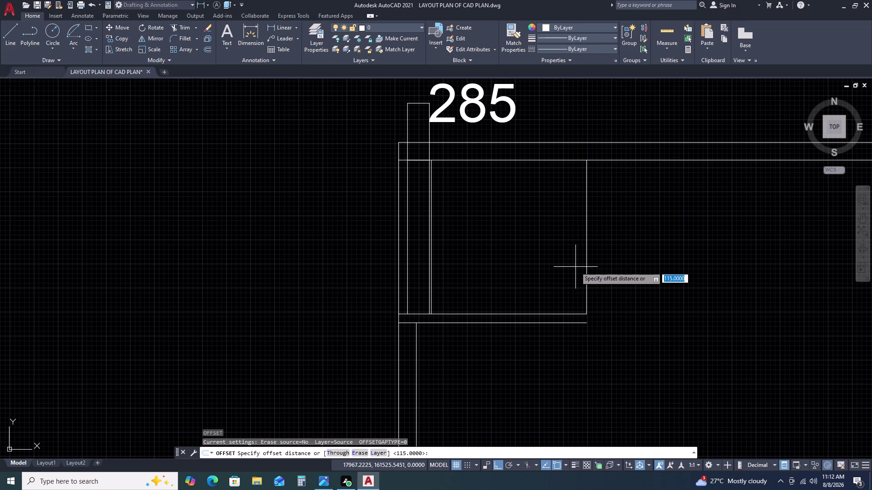
key(4)
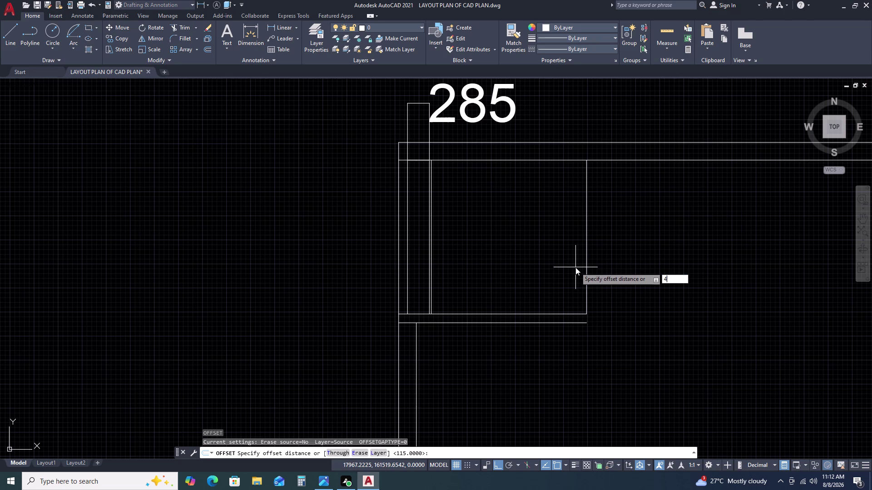
text(000)
key(space)
scroll(down, 3)
click(679, 307)
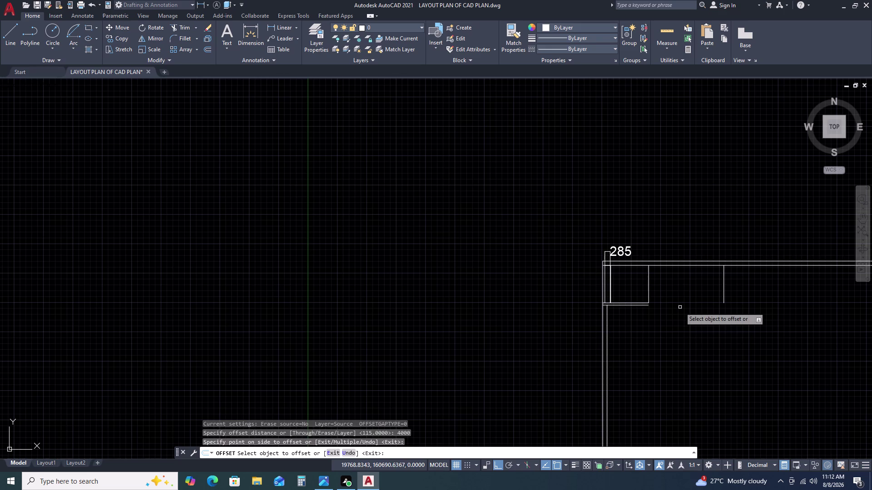
middle_drag(672, 329, 644, 272)
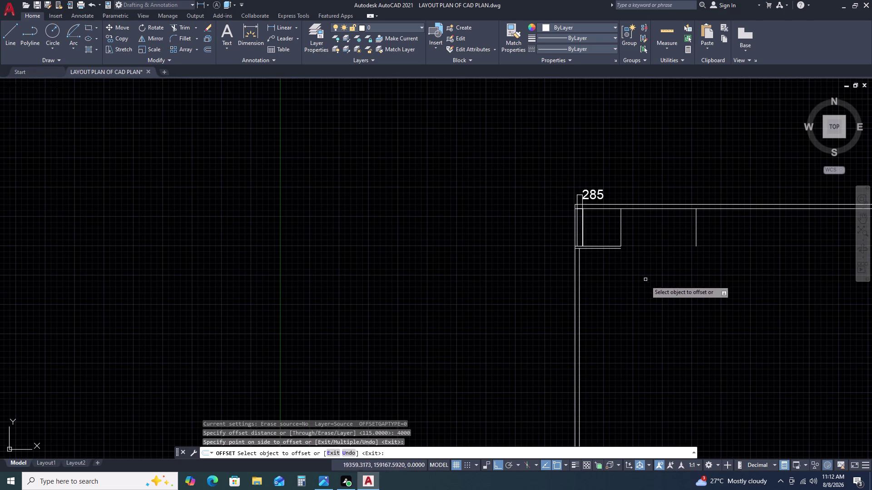
key(space)
Pan to the small room's bottom corner and select the doubled bottom line.
scroll(up, 3)
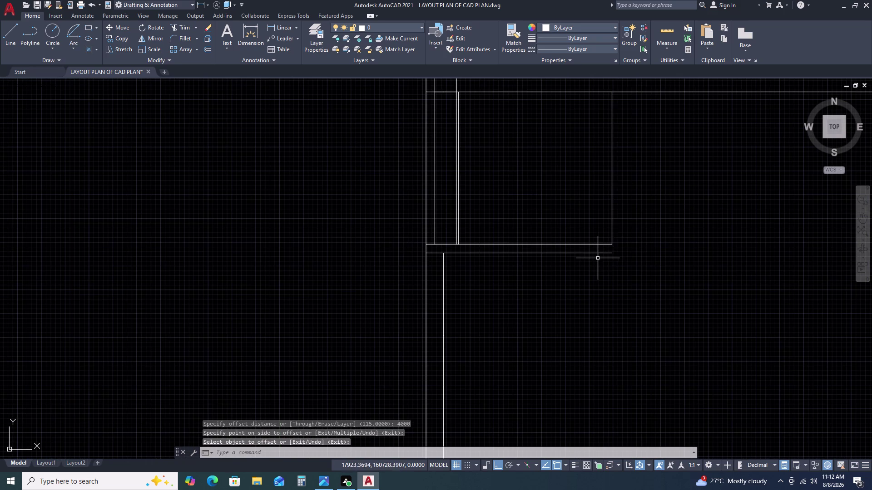
middle_drag(597, 265, 567, 213)
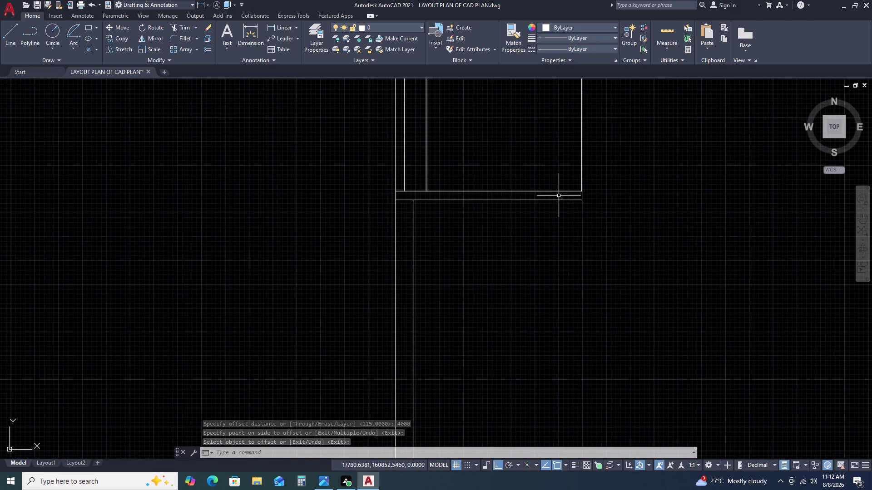
scroll(down, 3)
scroll(up, 3)
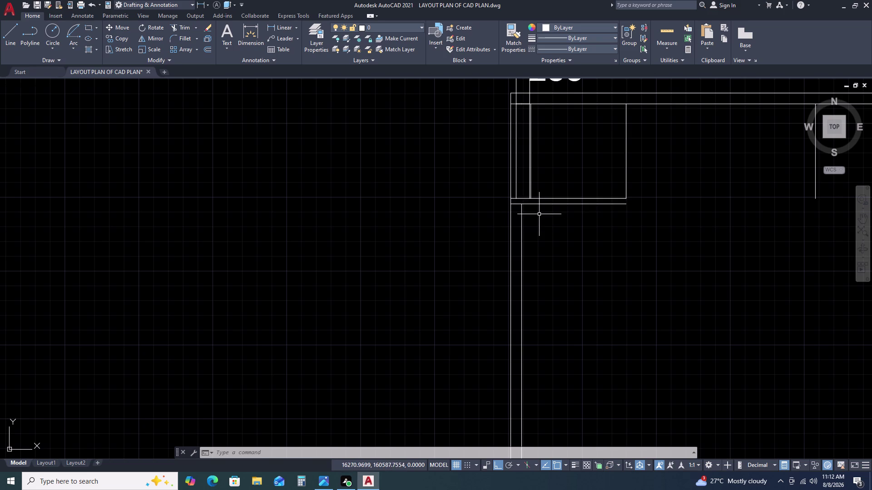
click(554, 205)
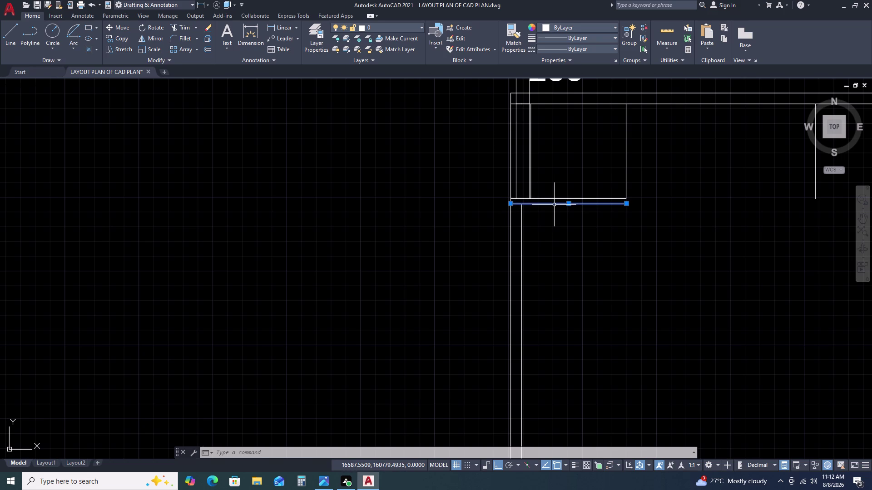
Delete the duplicate horizontal wall line under the small room.
key(Delete)
click(553, 198)
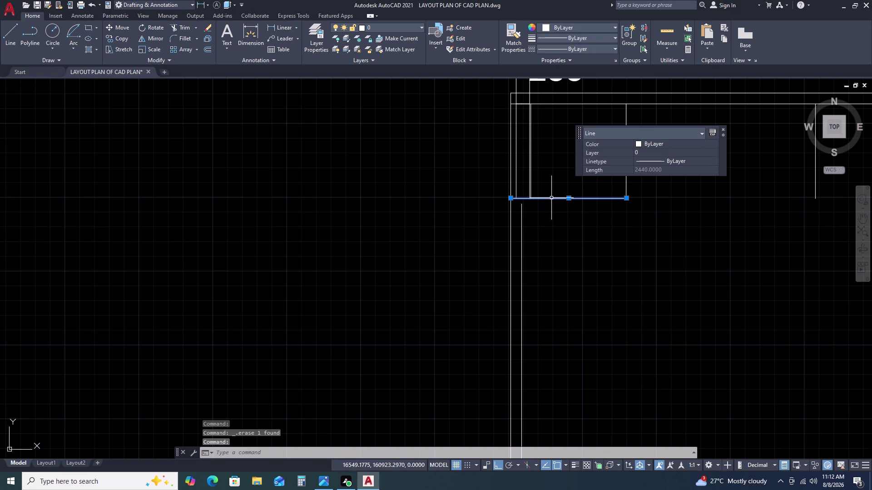
key(o)
key(space)
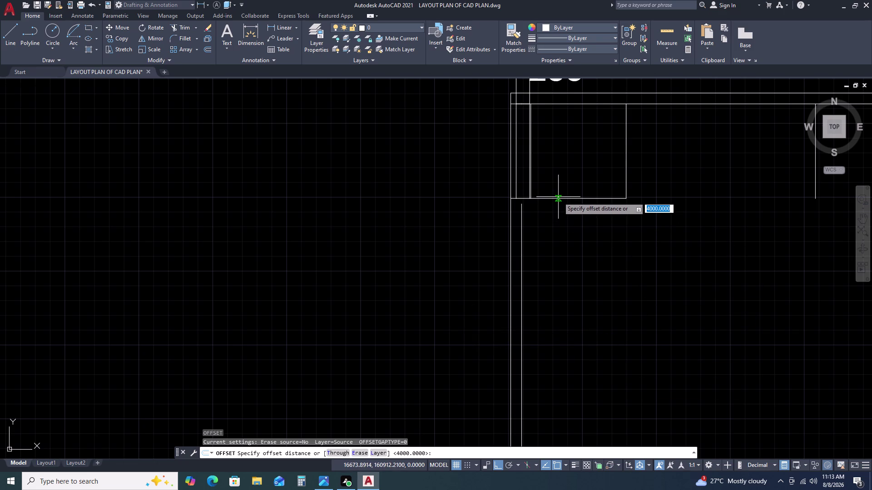
Offset the wall line 57 units to form the inner wall line.
text(57)
key(space)
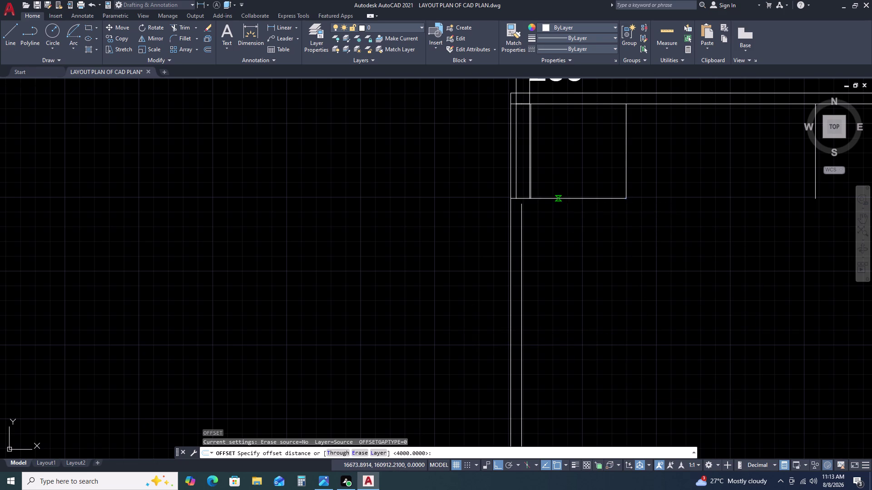
click(556, 209)
scroll(up, 3)
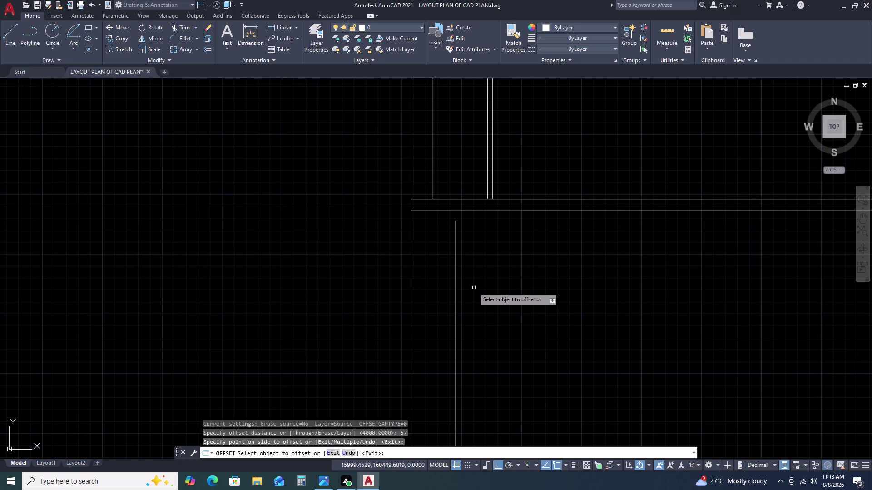
key(Escape)
Extend the new inner line to the cross wall with an EX fence.
click(476, 231)
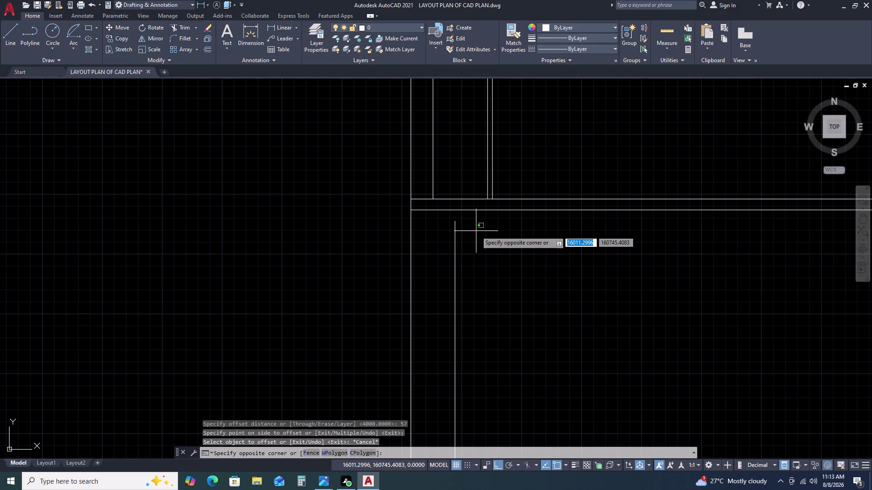
double_click(476, 231)
text(EX)
key(space)
click(476, 242)
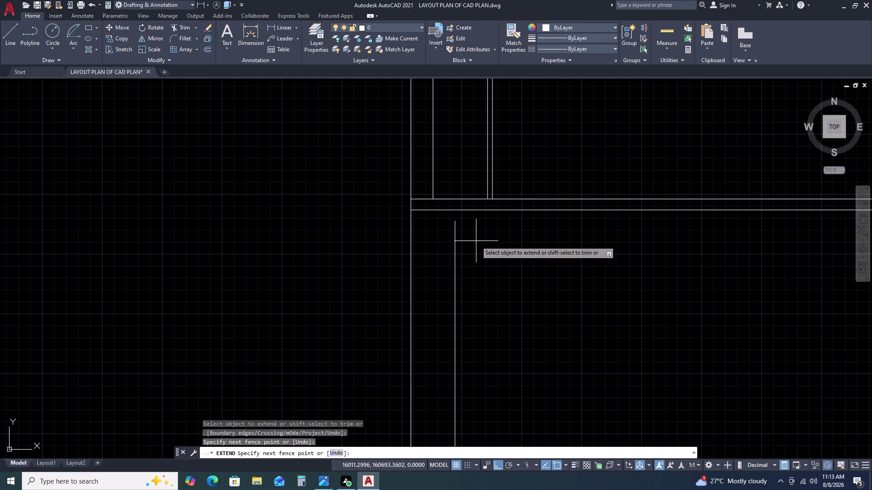
click(444, 266)
key(Escape)
scroll(down, 3)
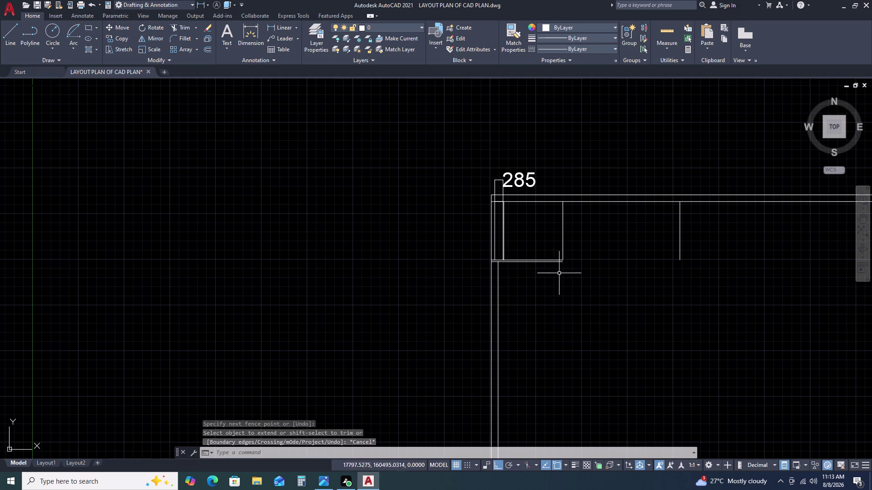
scroll(down, 3)
scroll(up, 3)
middle_drag(586, 313, 554, 268)
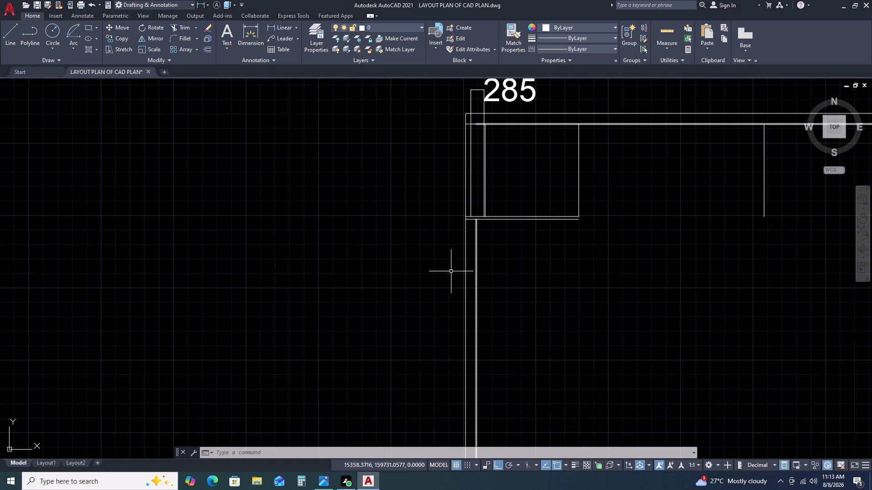
scroll(down, 3)
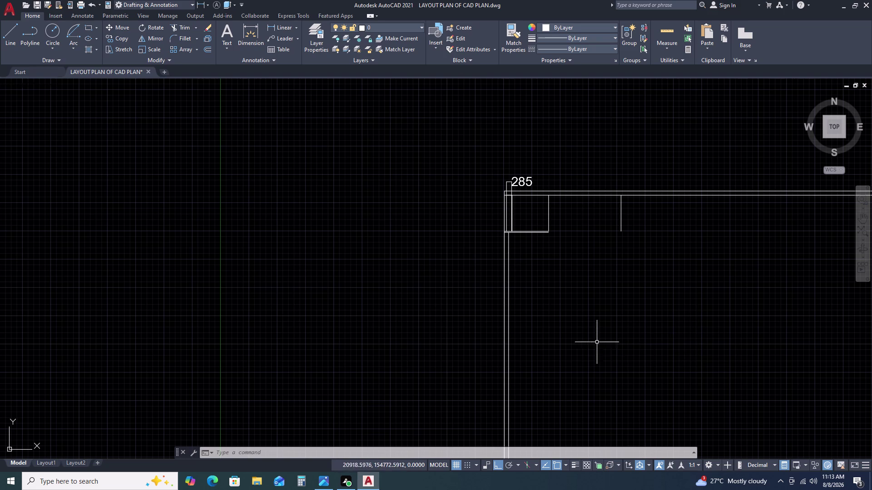
scroll(down, 3)
scroll(up, 3)
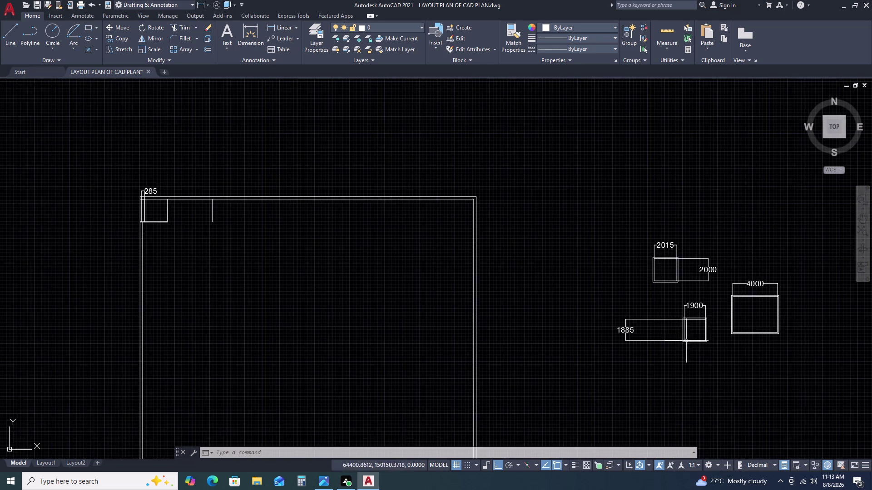
Move the 1900 square into the large room, then undo that placement.
scroll(up, 3)
click(769, 360)
click(691, 363)
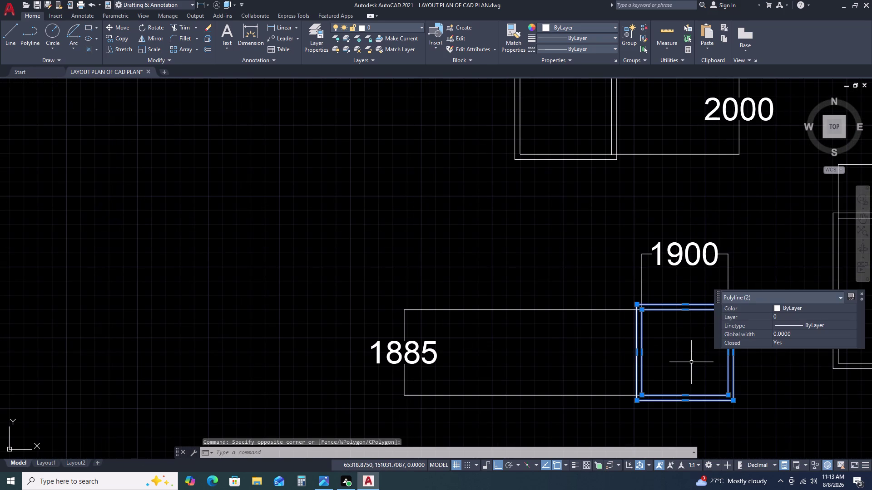
text(M)
key(space)
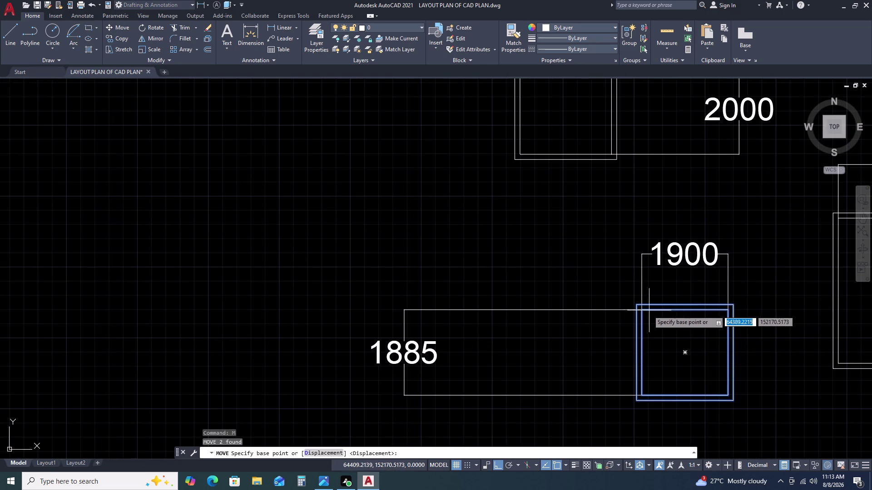
click(638, 306)
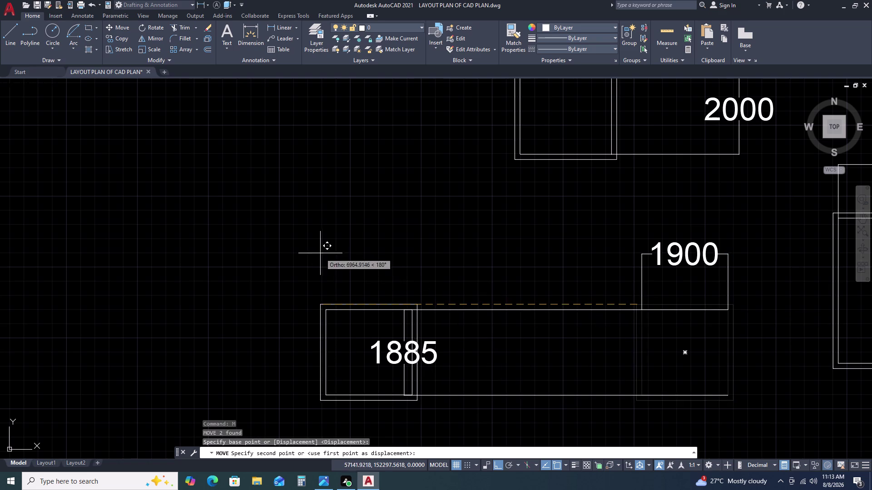
scroll(down, 3)
scroll(up, 3)
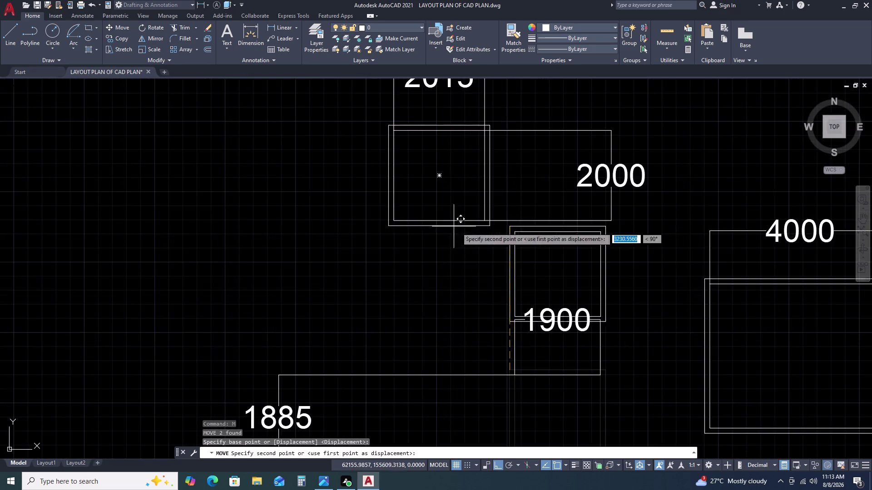
scroll(down, 3)
scroll(down, 3)
scroll(up, 3)
click(156, 287)
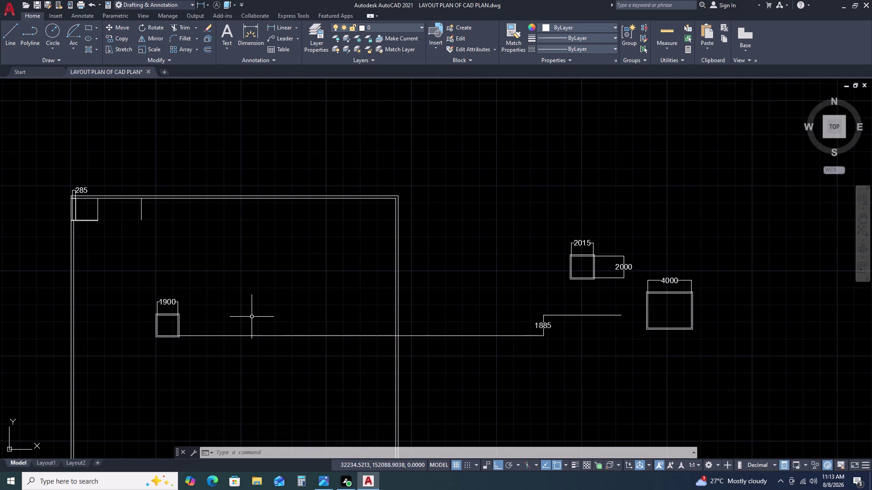
key(ctrl+z)
Move the 1900 square from its corner, with Ortho off, to the room's top-left corner.
scroll(down, 3)
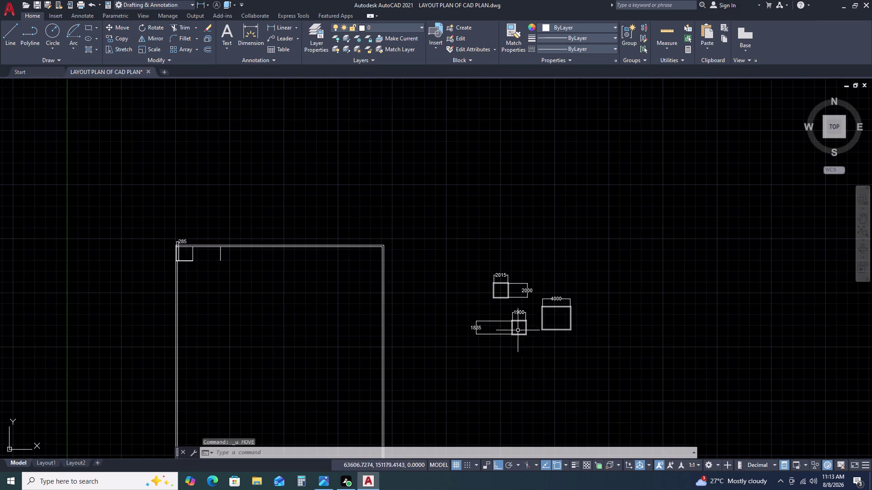
scroll(up, 3)
click(512, 328)
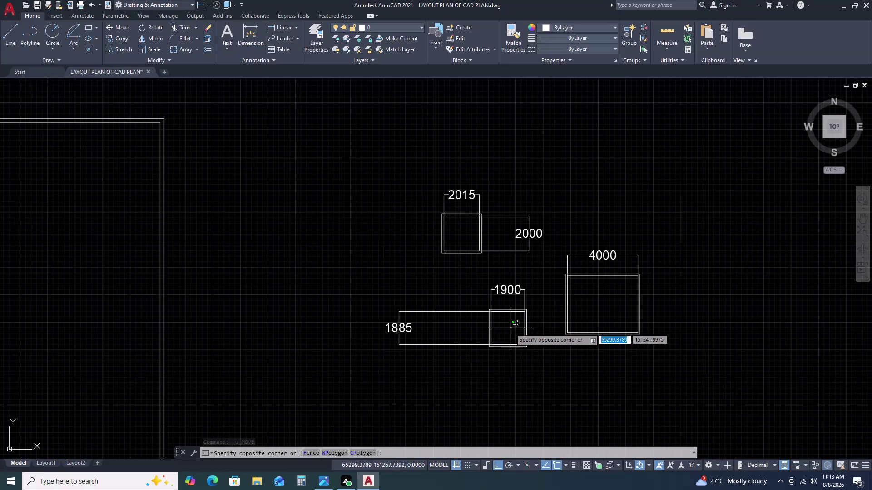
key(Escape)
drag(479, 306, 479, 312)
click(539, 366)
click(541, 370)
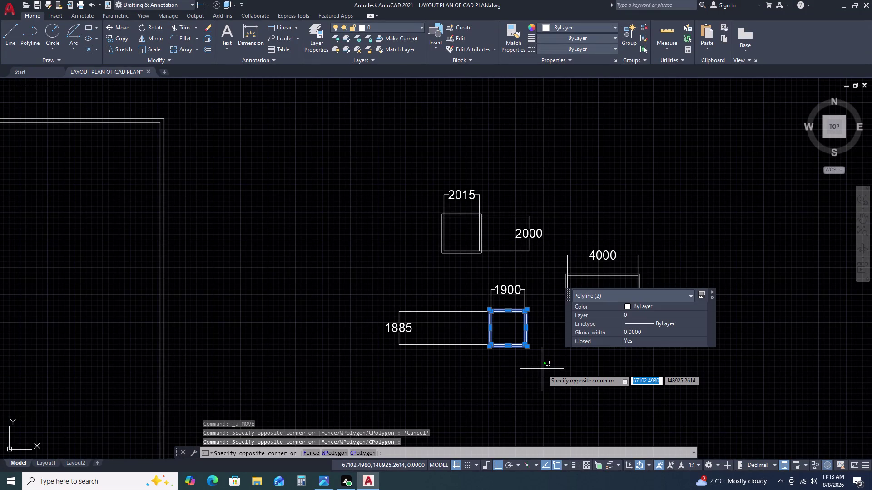
text(M)
key(space)
scroll(up, 3)
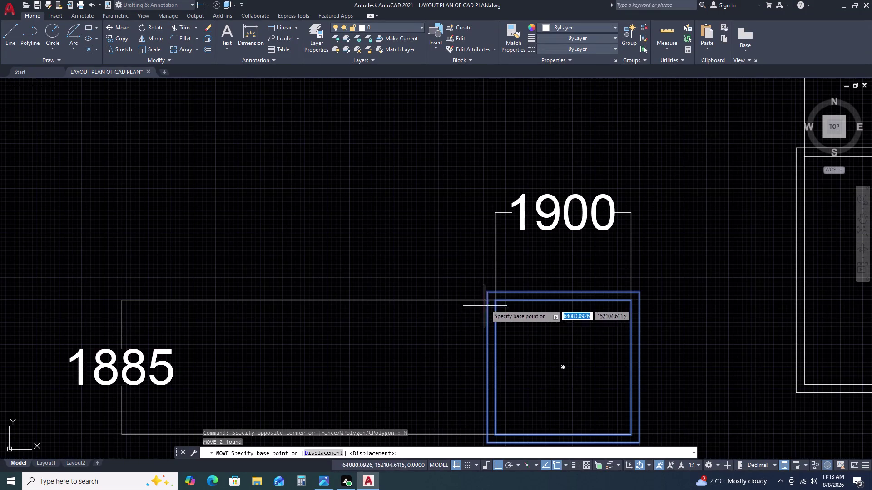
click(490, 291)
scroll(down, 3)
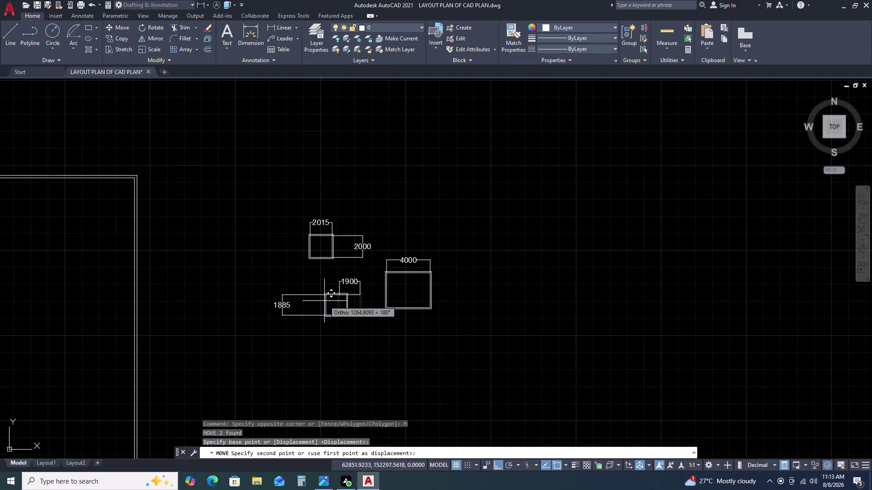
key(F8)
scroll(down, 3)
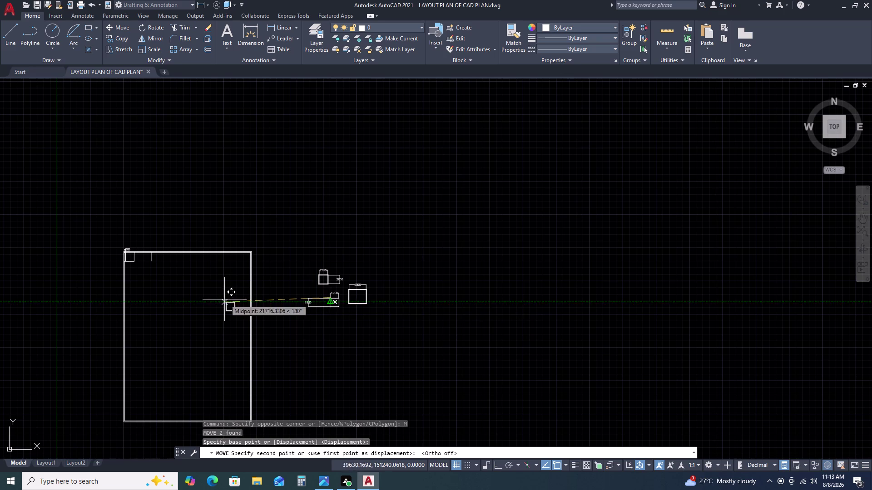
scroll(up, 3)
click(121, 236)
Delete the square's 1900 dimension and the stretched dimension.
scroll(up, 3)
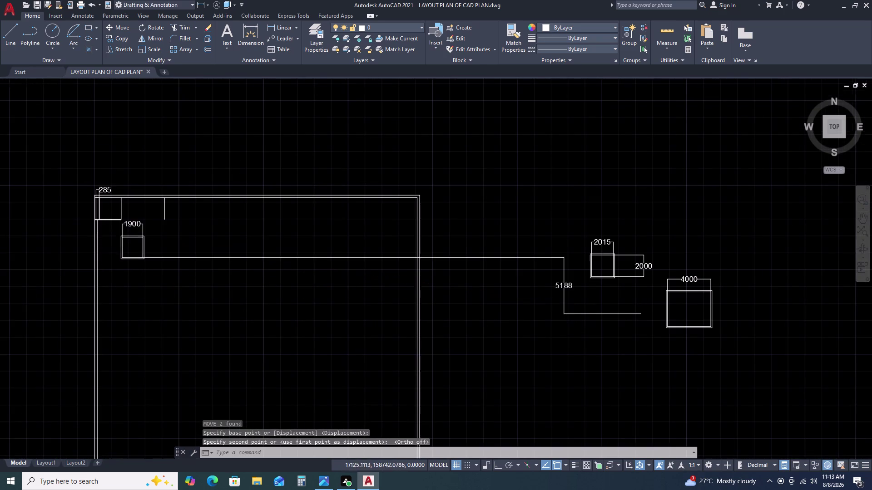
drag(257, 169, 235, 169)
click(203, 162)
drag(406, 286, 398, 296)
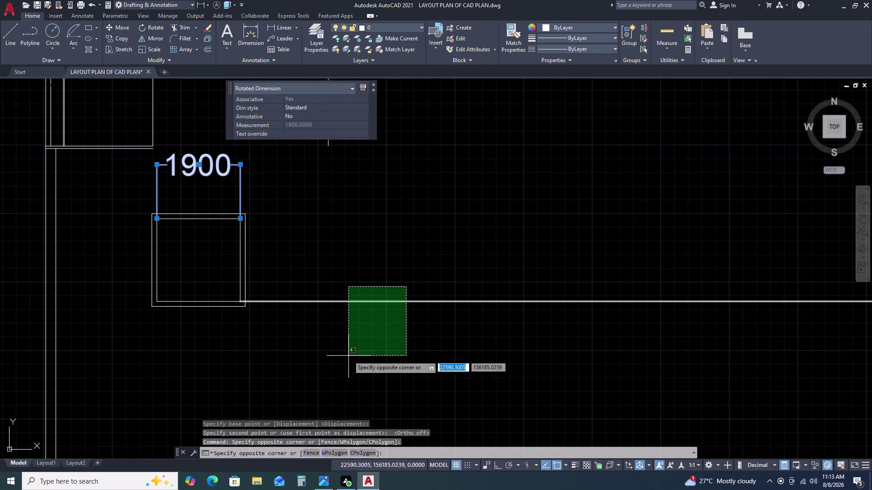
click(352, 353)
key(Delete)
scroll(down, 3)
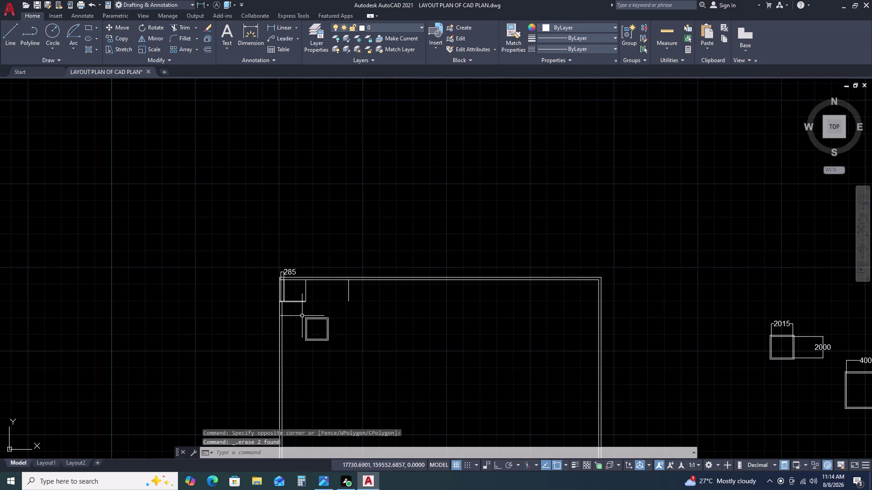
Erase the inner outline of the double square, leaving a single square.
scroll(up, 3)
middle_drag(333, 333, 375, 289)
middle_click(378, 289)
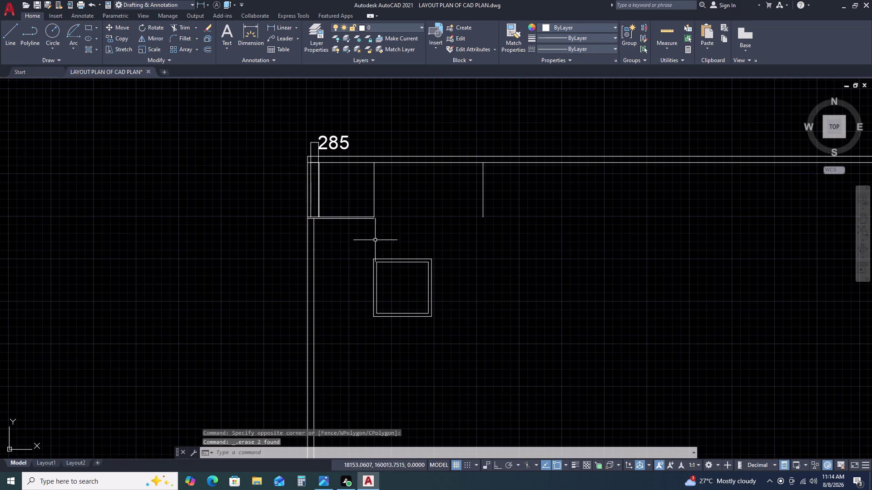
scroll(up, 3)
scroll(down, 3)
middle_drag(461, 316, 499, 261)
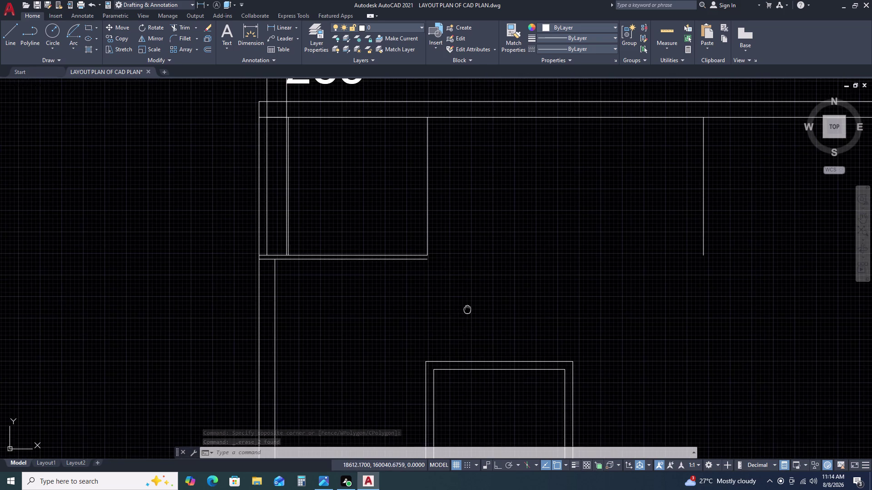
middle_drag(500, 261, 508, 251)
click(550, 280)
drag(549, 281, 541, 285)
click(491, 353)
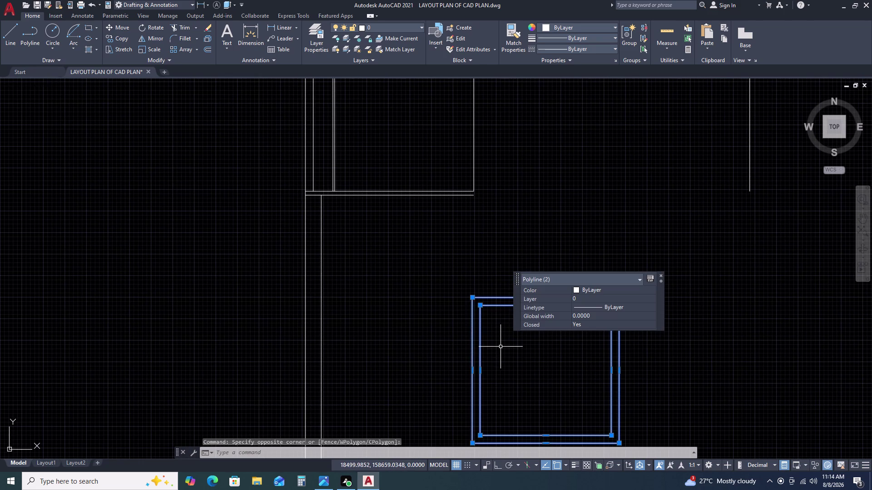
key(m)
key(space)
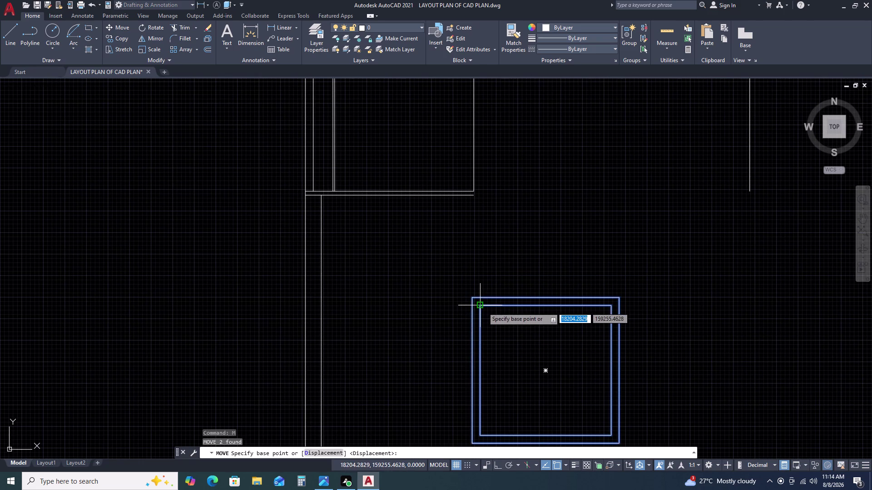
key(Escape)
click(492, 298)
key(Delete)
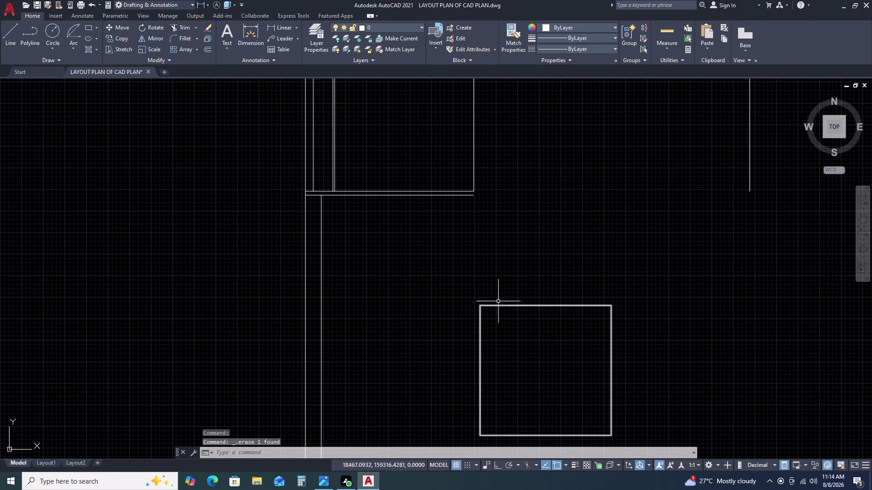
Move the square so its top-left corner sits on the inner wall corner.
click(528, 297)
click(492, 335)
key(m)
key(space)
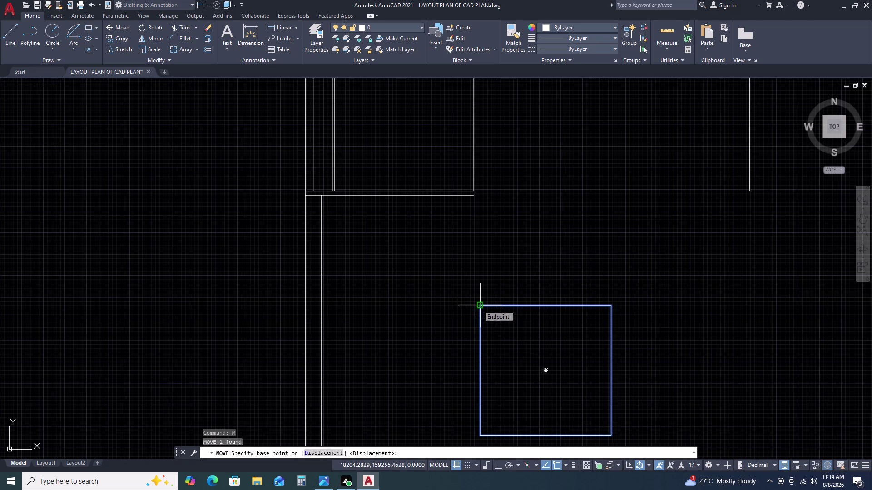
click(477, 306)
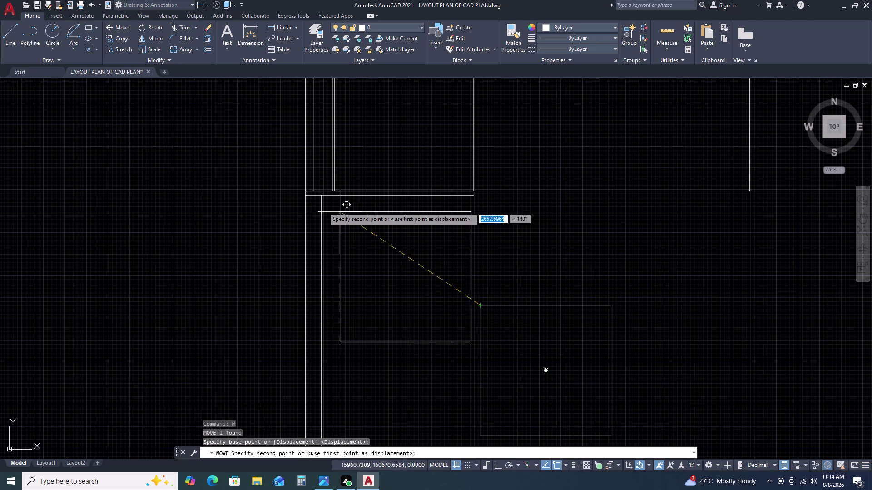
scroll(up, 3)
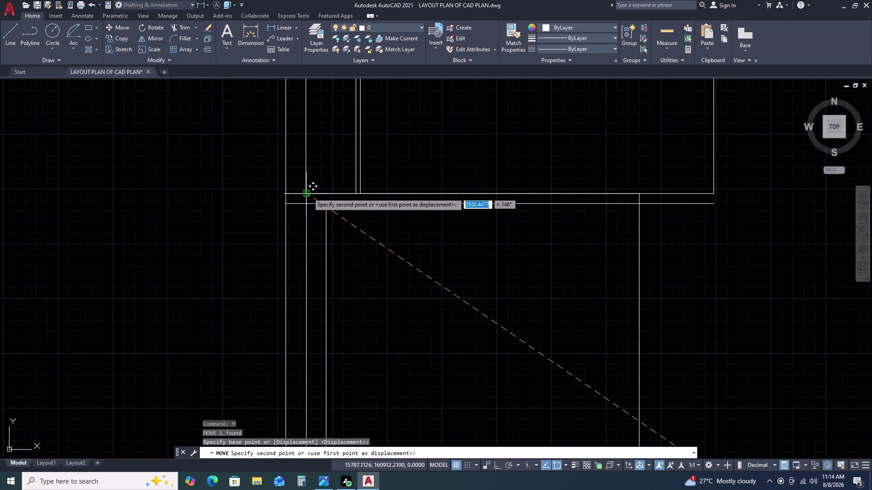
click(308, 193)
key(Escape)
scroll(down, 3)
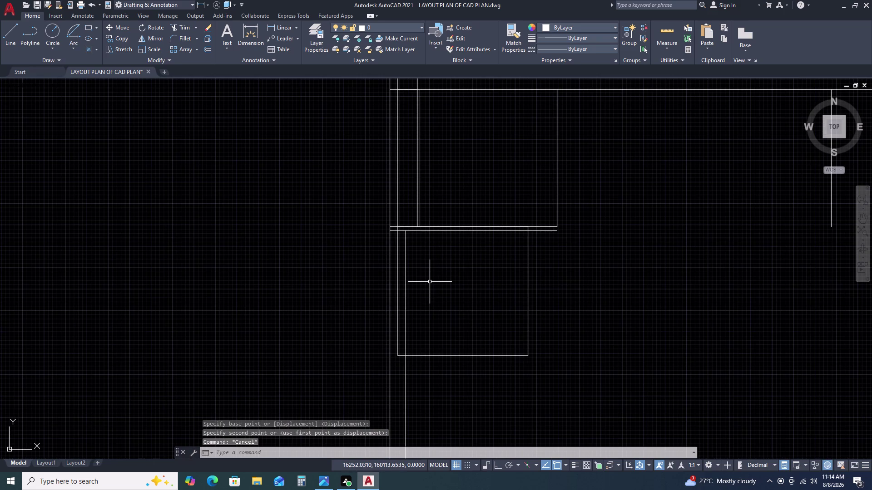
key(t)
key(r)
key(space)
click(409, 291)
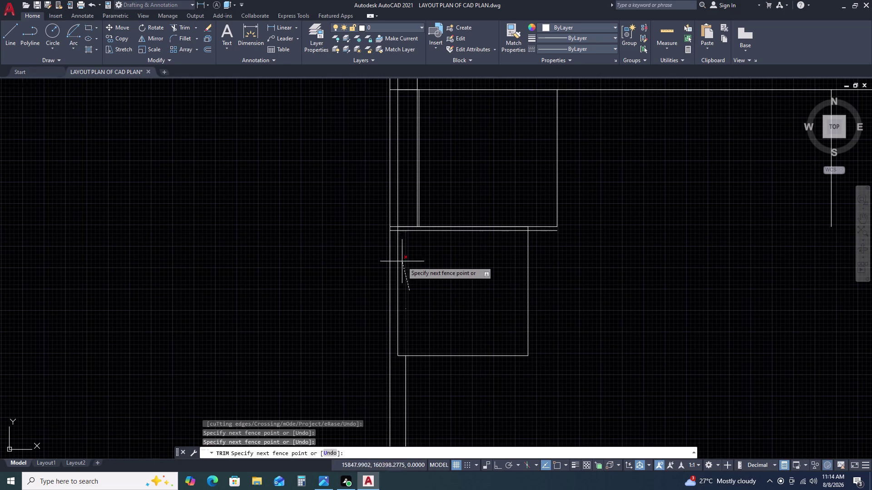
click(404, 258)
key(Escape)
click(403, 305)
click(412, 325)
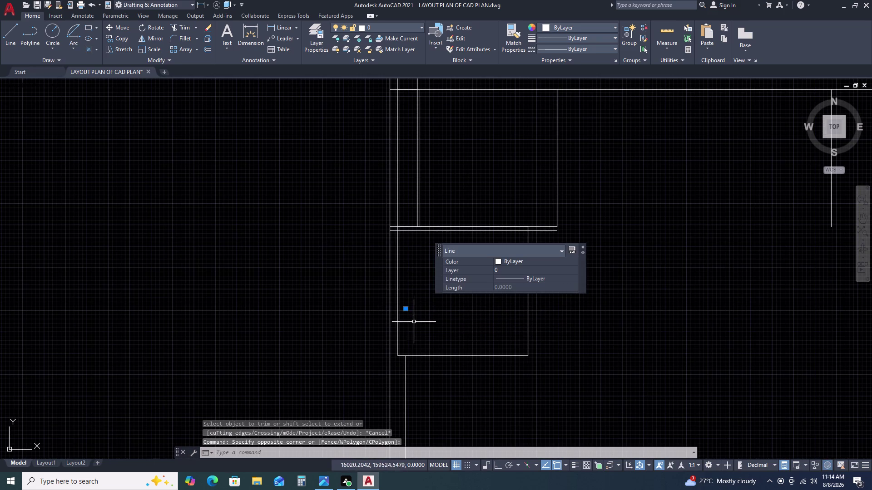
key(Delete)
scroll(up, 3)
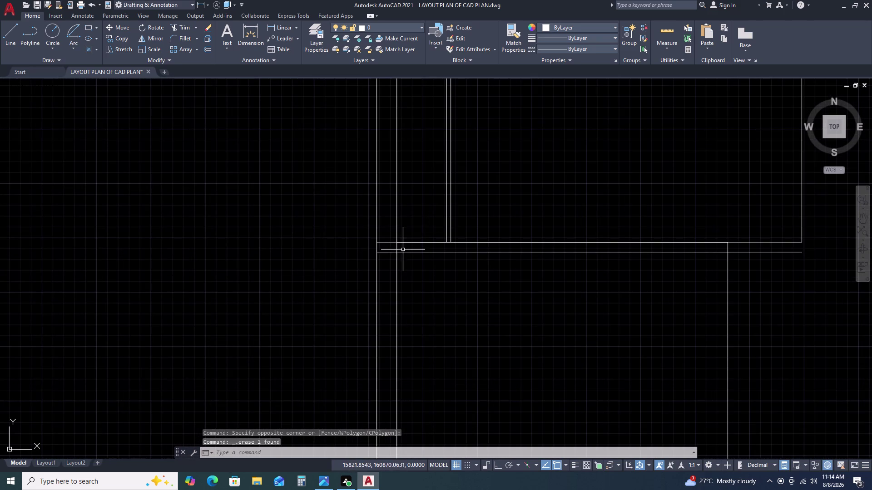
scroll(down, 3)
scroll(up, 3)
scroll(up, 3)
text(TR)
key(space)
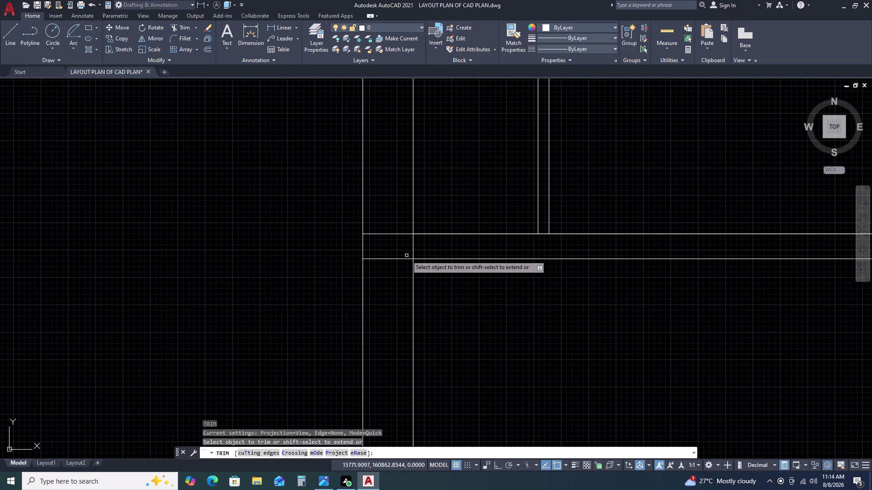
click(416, 248)
click(403, 247)
scroll(down, 3)
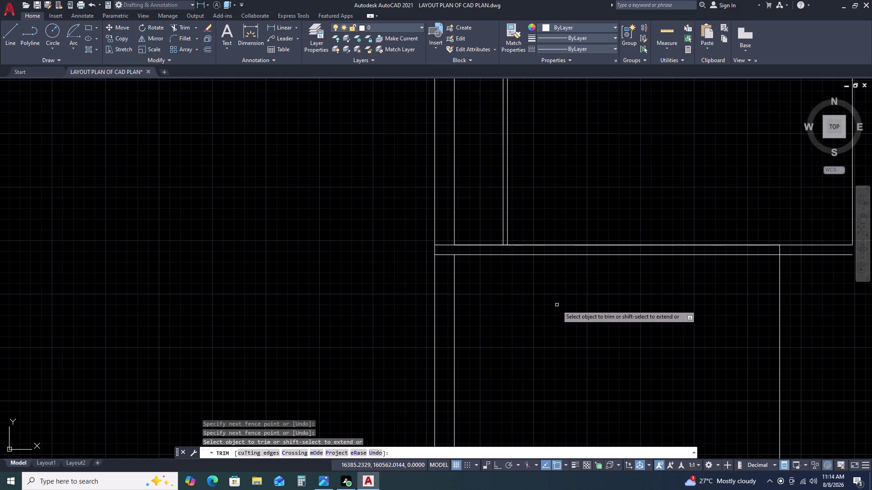
key(Escape)
scroll(down, 3)
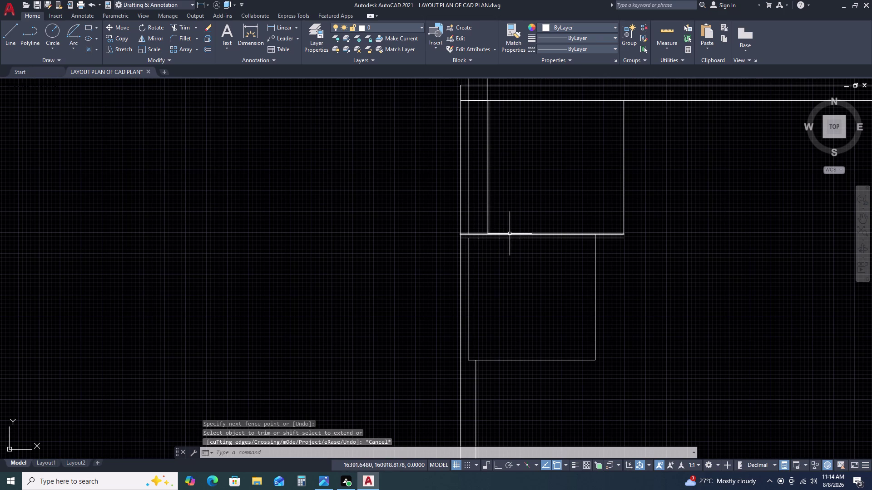
click(510, 234)
key(Escape)
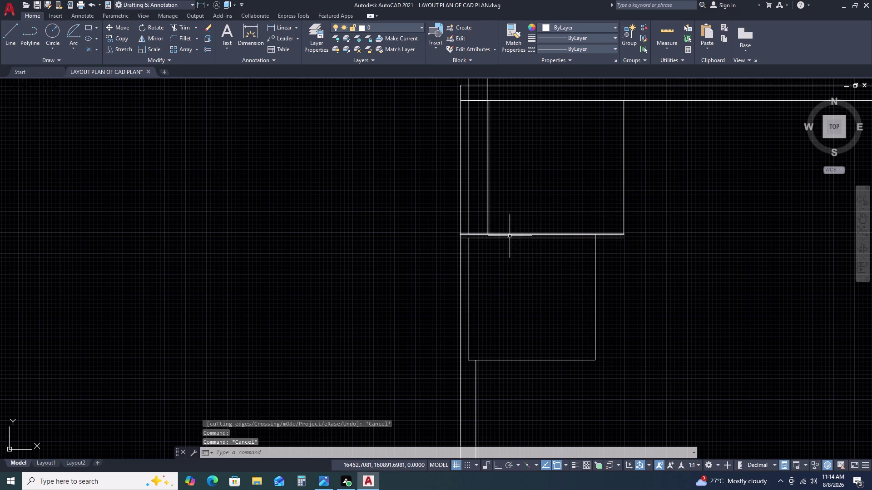
key(Escape)
click(441, 217)
drag(442, 215, 452, 219)
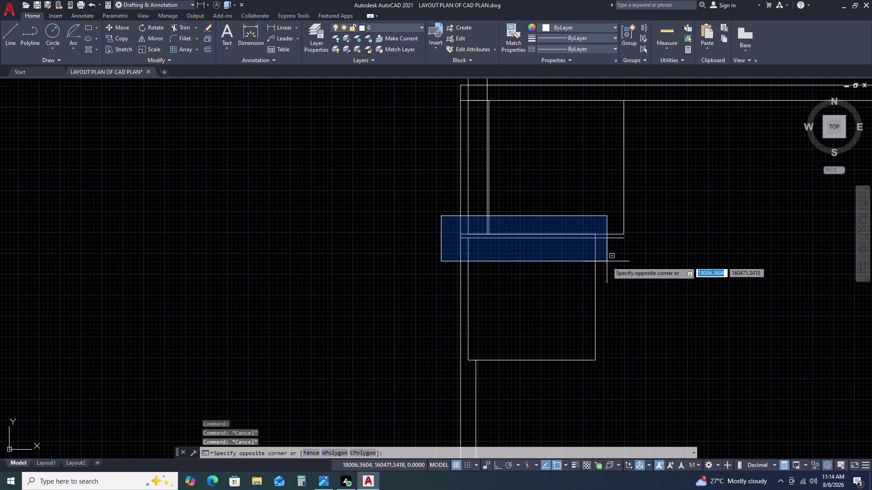
key(Escape)
click(599, 258)
key(Escape)
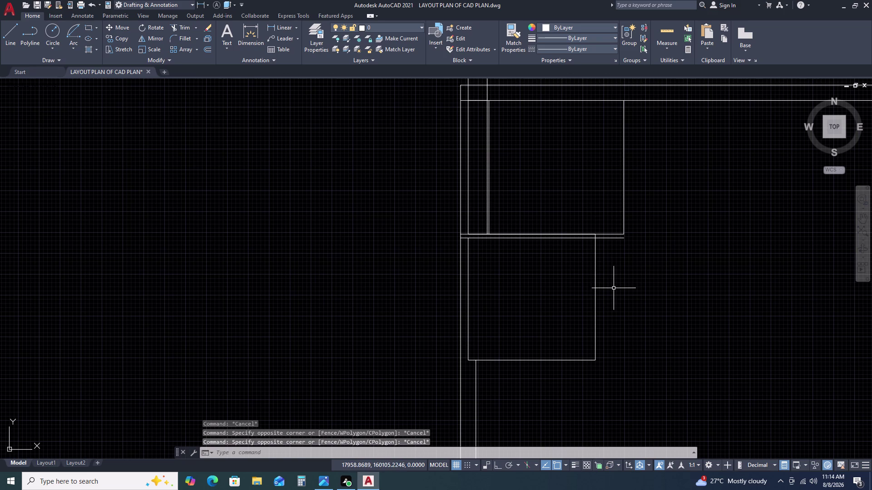
scroll(down, 3)
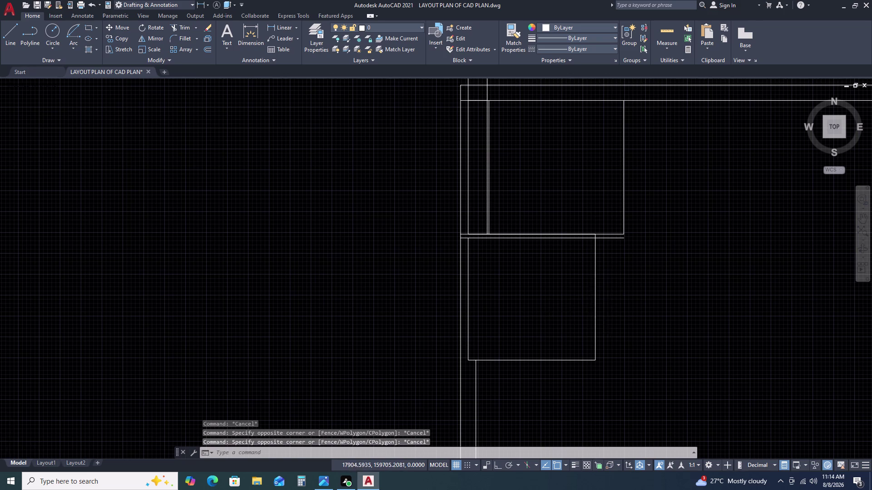
scroll(down, 3)
middle_drag(623, 317, 581, 284)
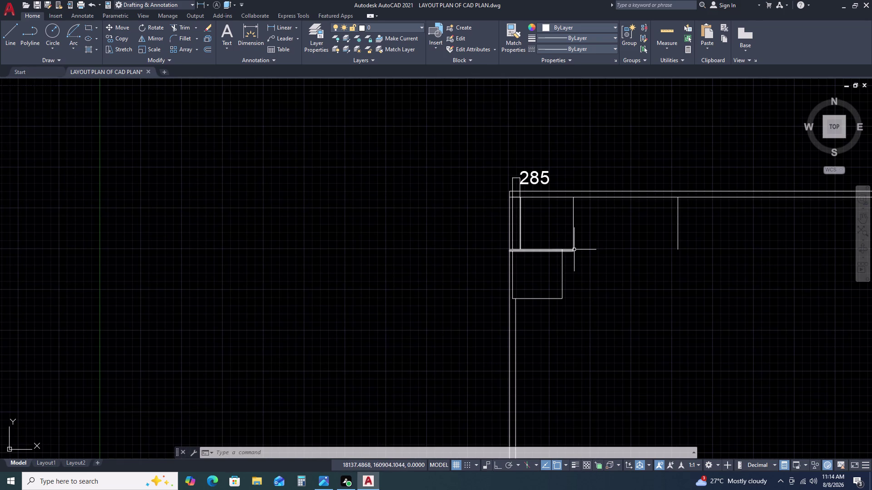
Erase the 2000-long vertical line beside the small square near the 285 label.
click(577, 221)
click(558, 220)
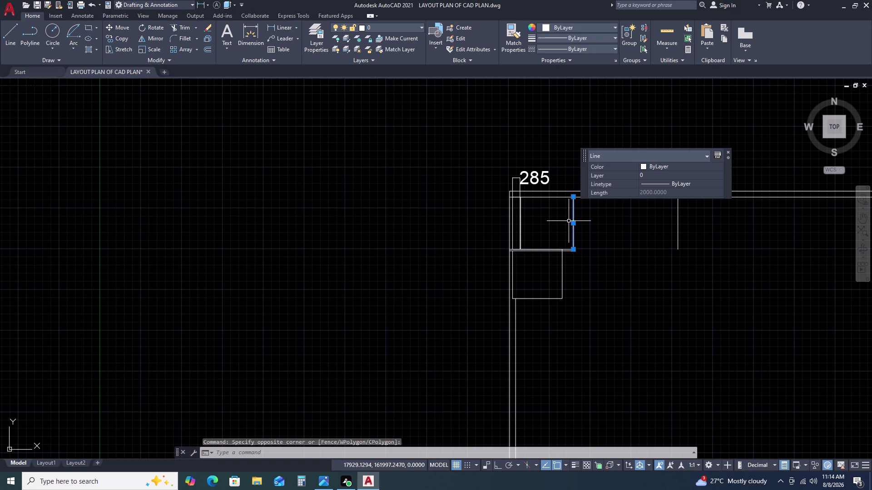
key(Delete)
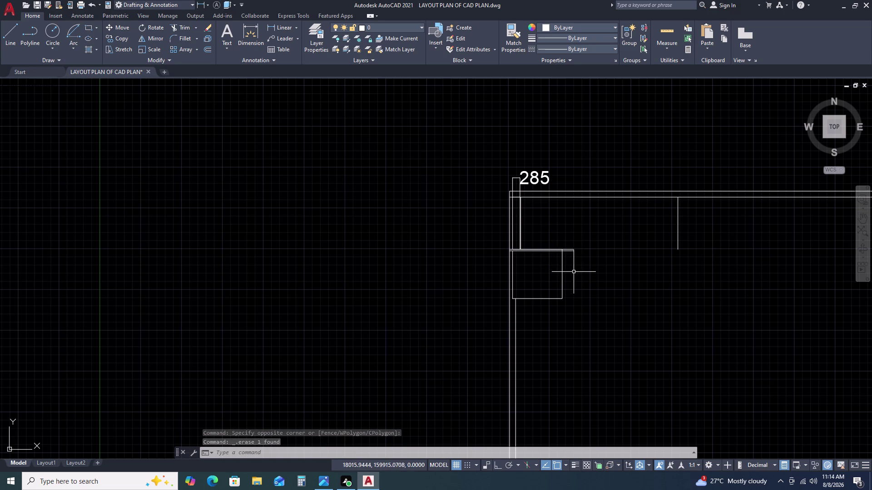
scroll(up, 3)
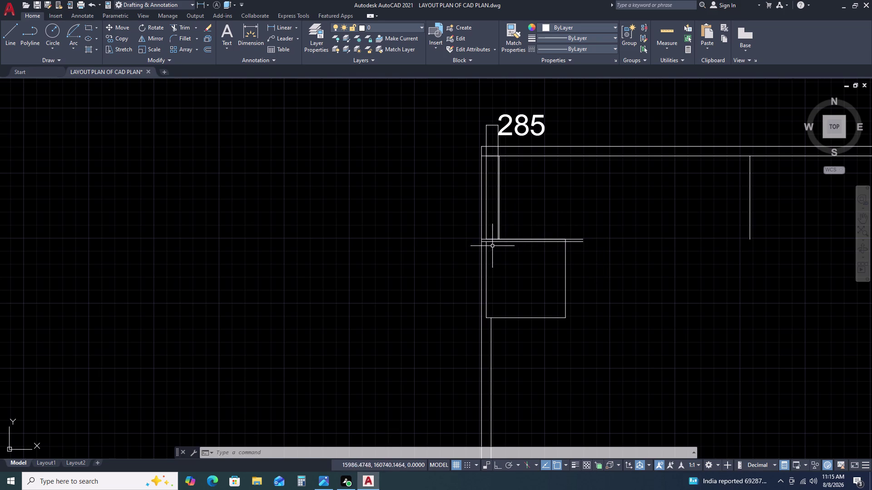
scroll(up, 3)
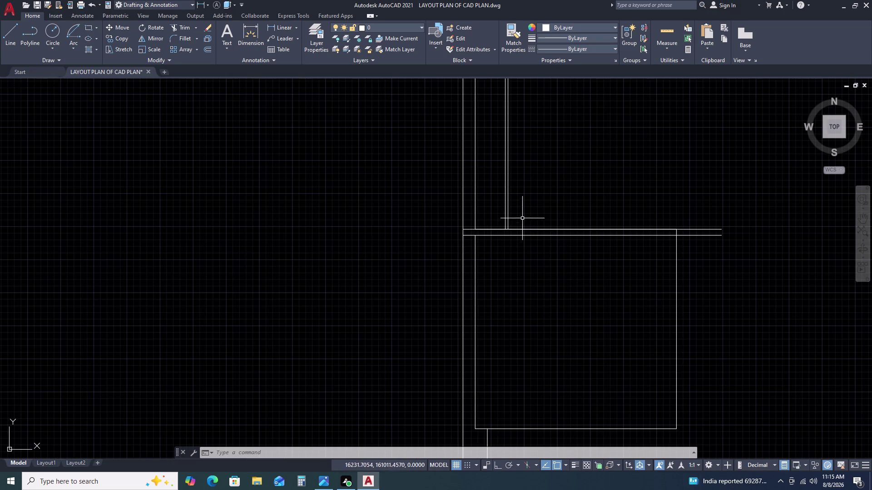
scroll(down, 3)
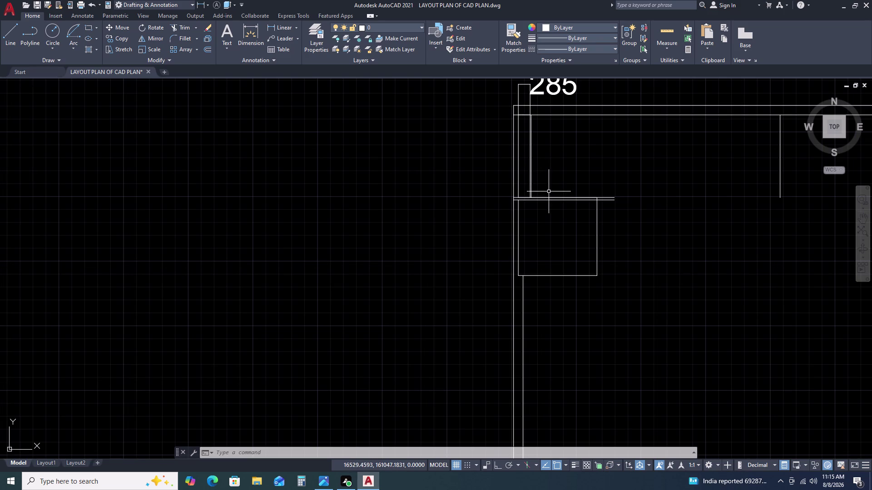
scroll(down, 3)
middle_drag(671, 324, 518, 252)
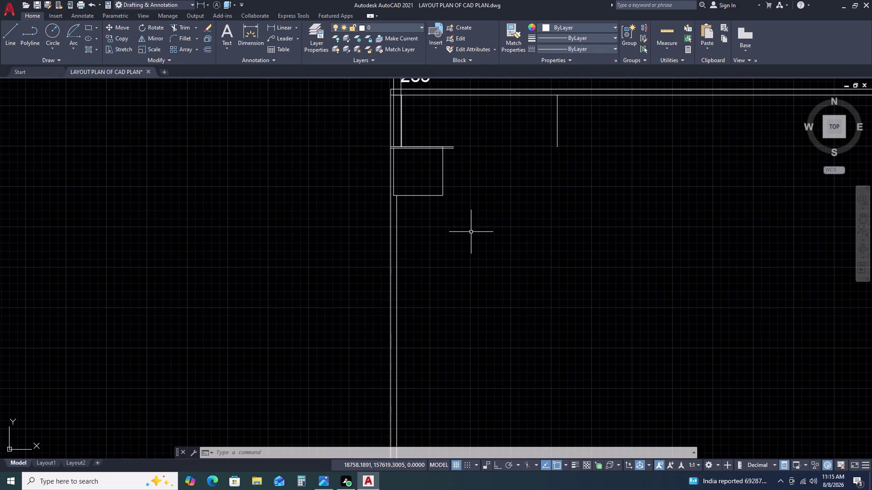
key(d)
key(l)
text(I)
key(space)
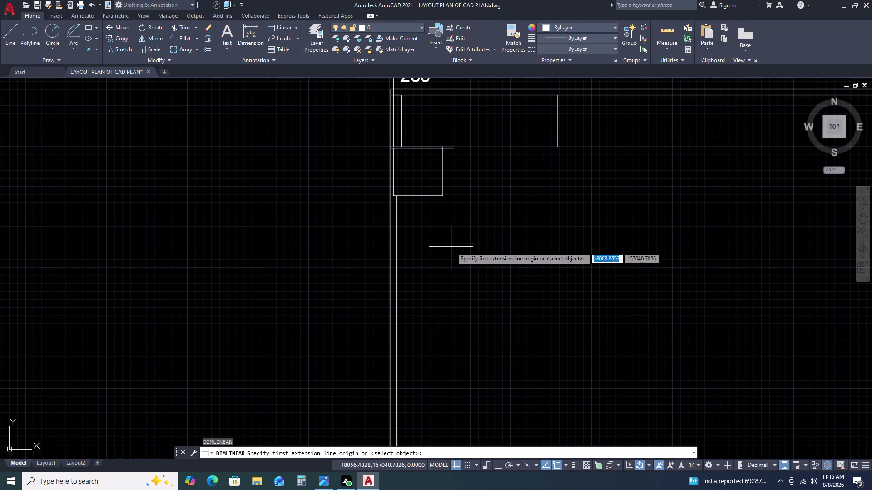
click(451, 247)
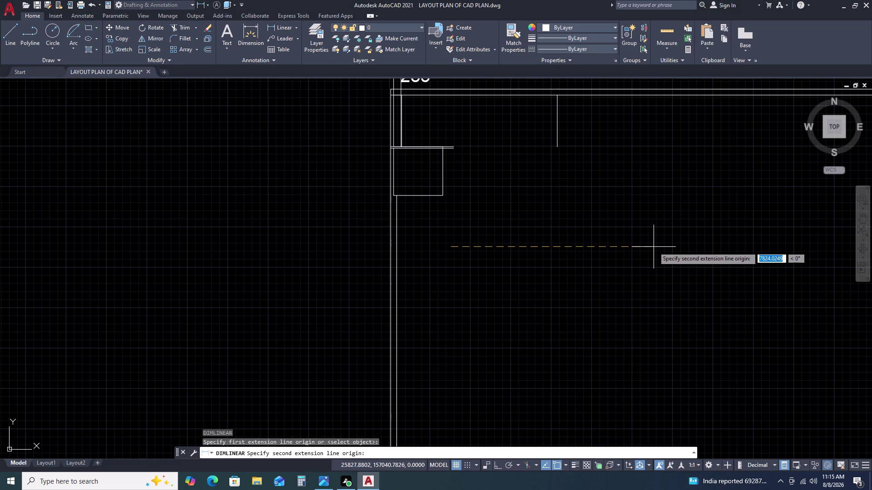
key(F8)
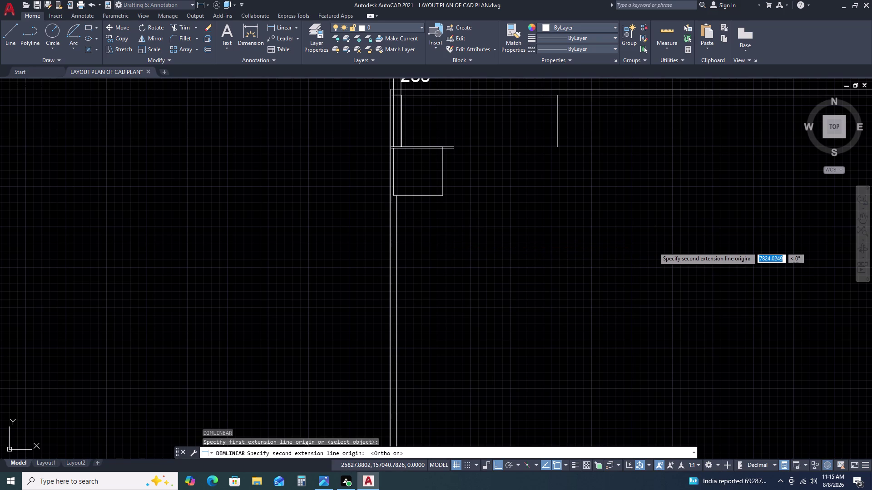
key(1)
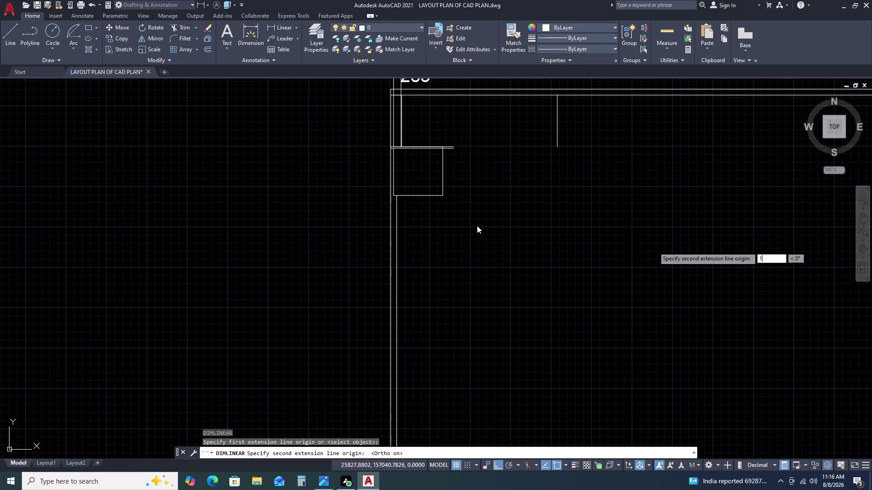
key(Escape)
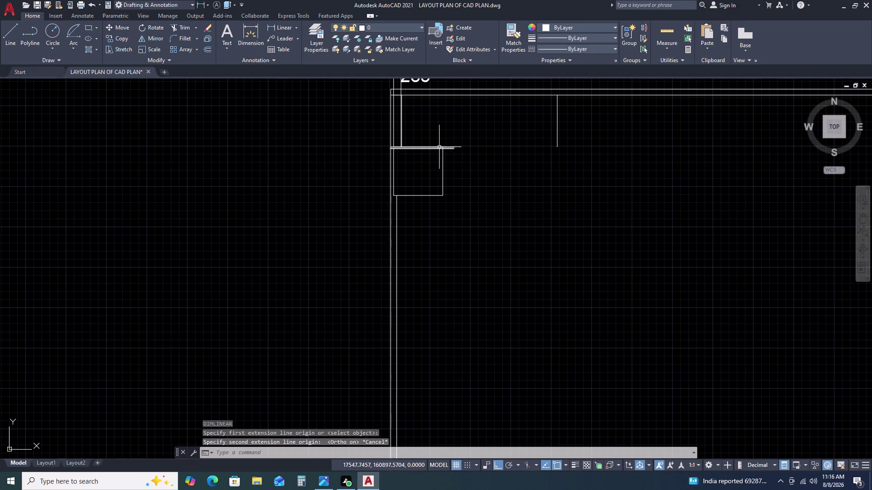
scroll(up, 3)
middle_drag(494, 177, 641, 208)
scroll(down, 3)
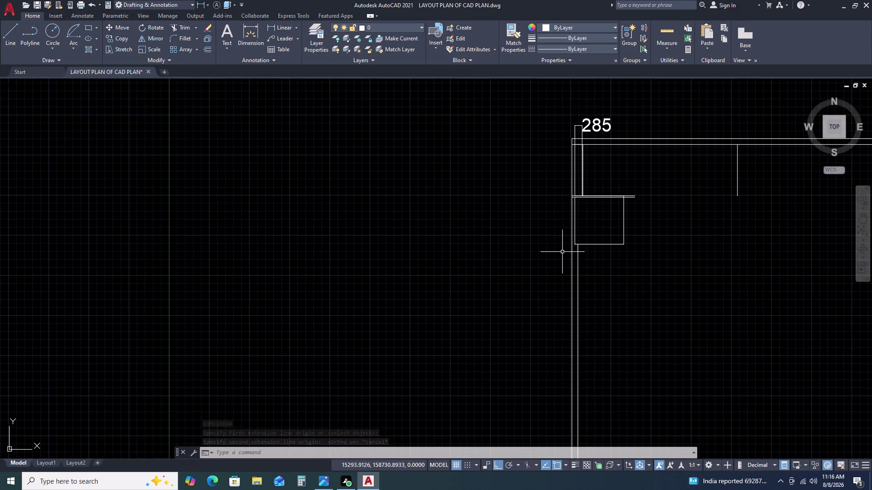
Explode the small square below the 285 label into separate lines with X.
click(627, 220)
click(617, 259)
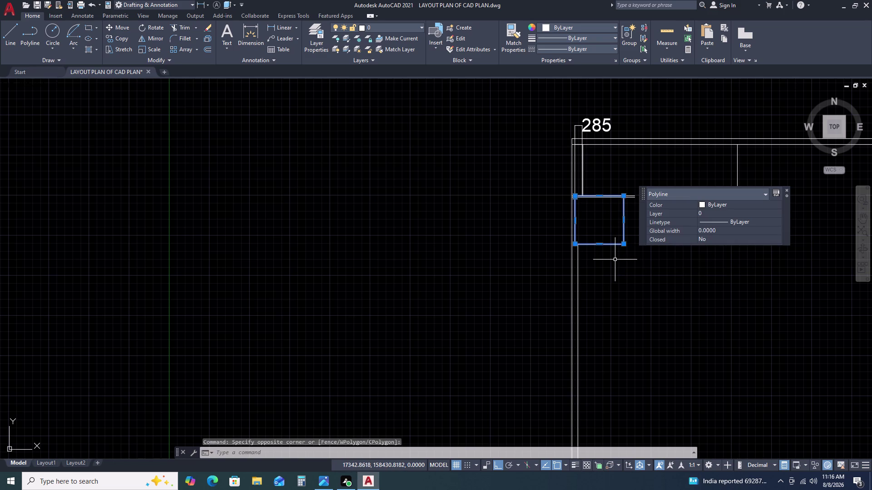
text(X)
key(space)
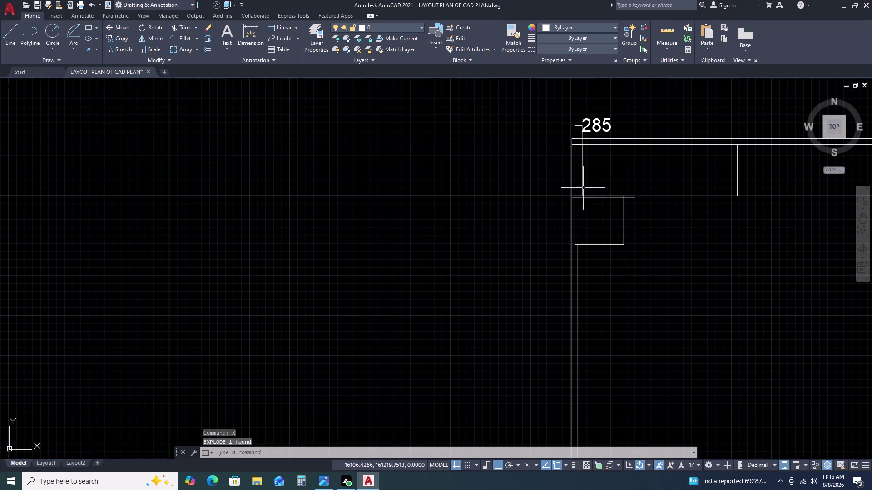
Delete the square's 1900-long top edge.
click(567, 184)
click(632, 212)
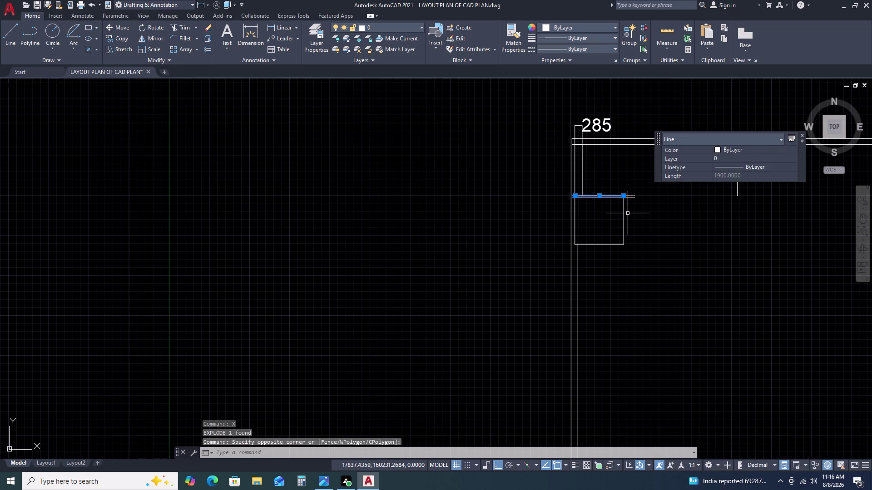
key(Delete)
click(555, 190)
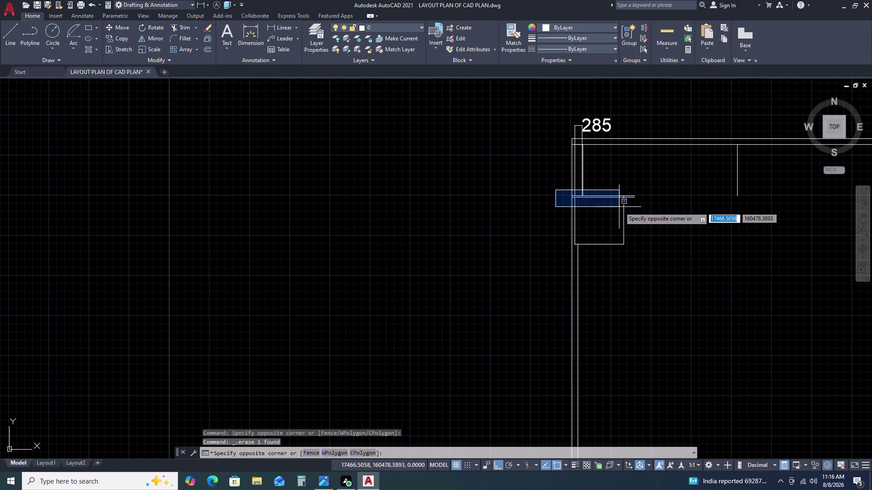
click(627, 204)
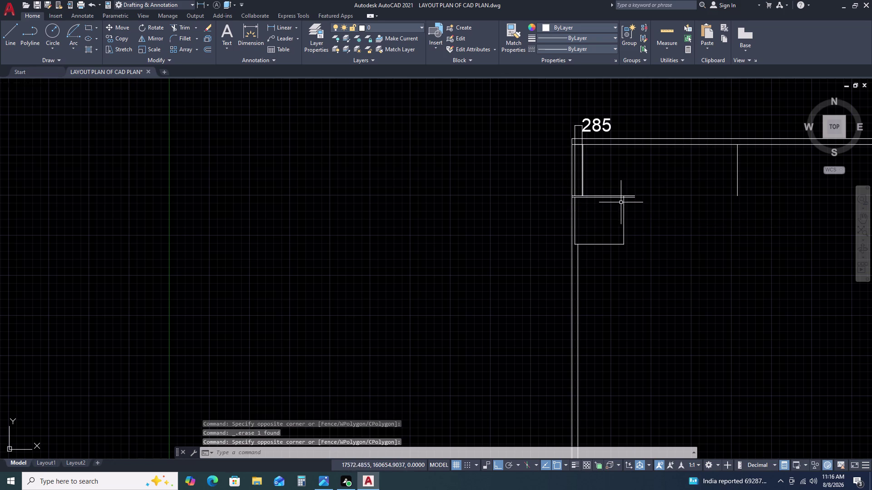
key(Escape)
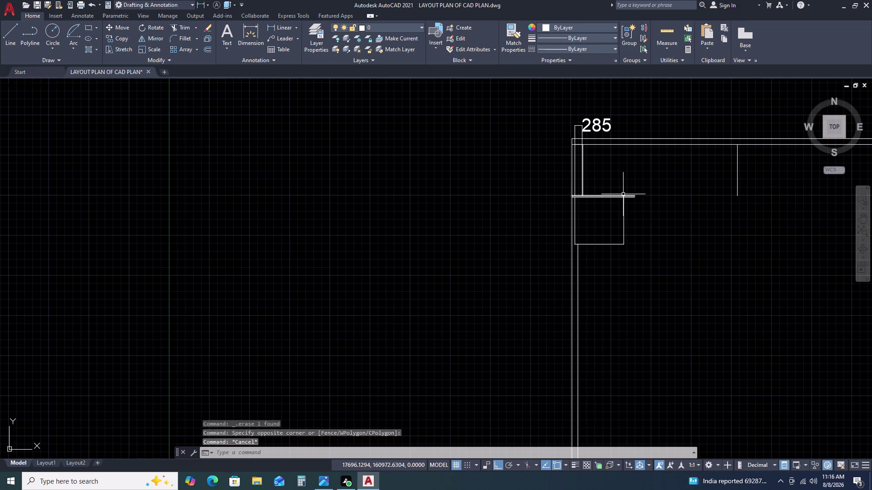
scroll(down, 3)
scroll(up, 3)
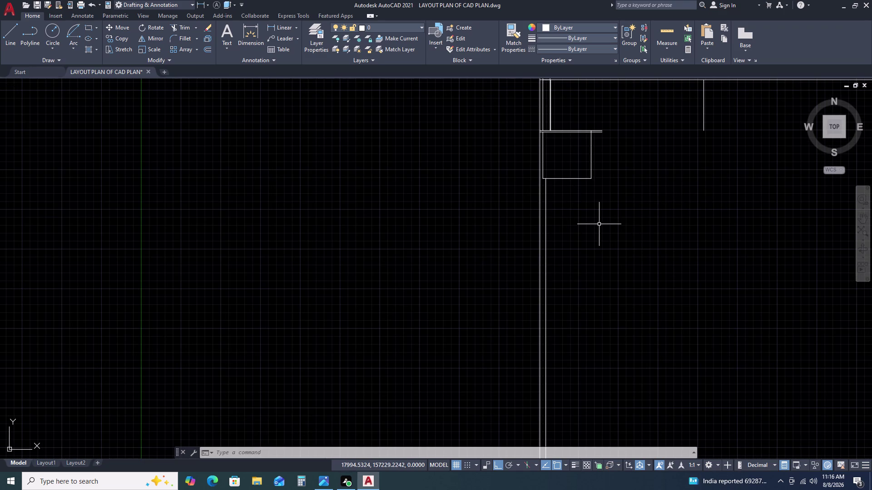
Start a line on the top wall and draw a 3200-long wall segment.
scroll(down, 3)
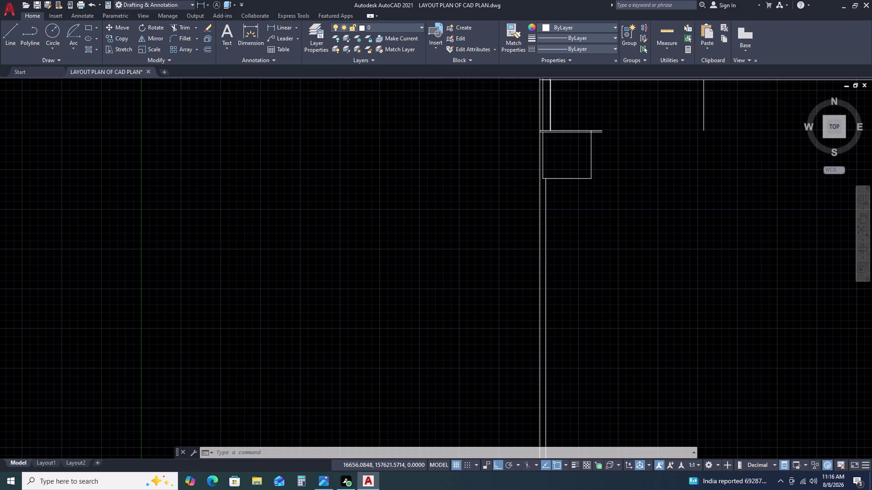
scroll(down, 3)
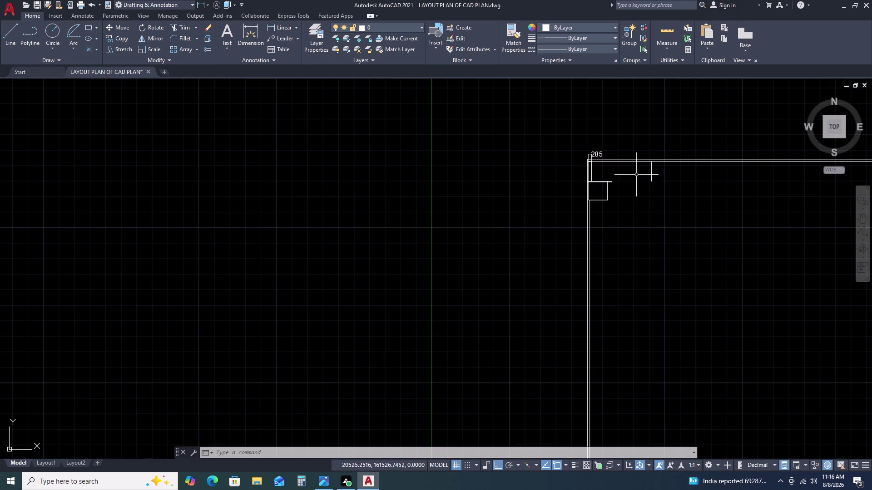
scroll(up, 3)
key(l)
key(space)
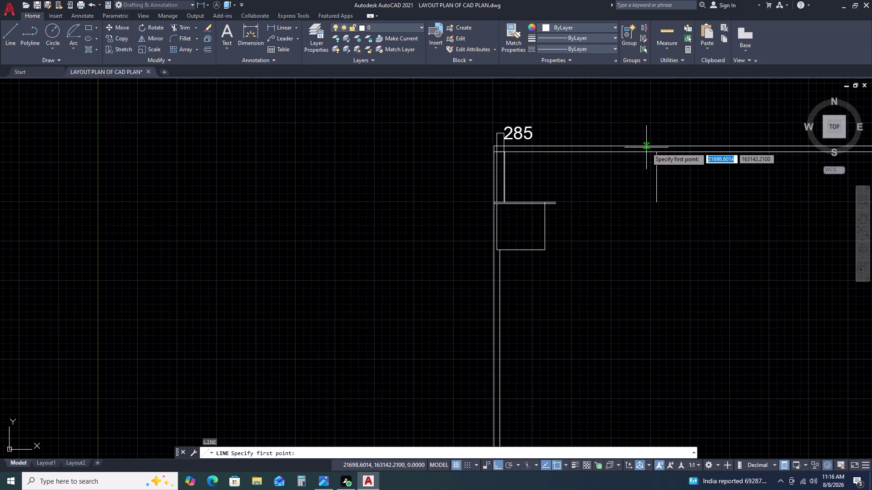
double_click(656, 153)
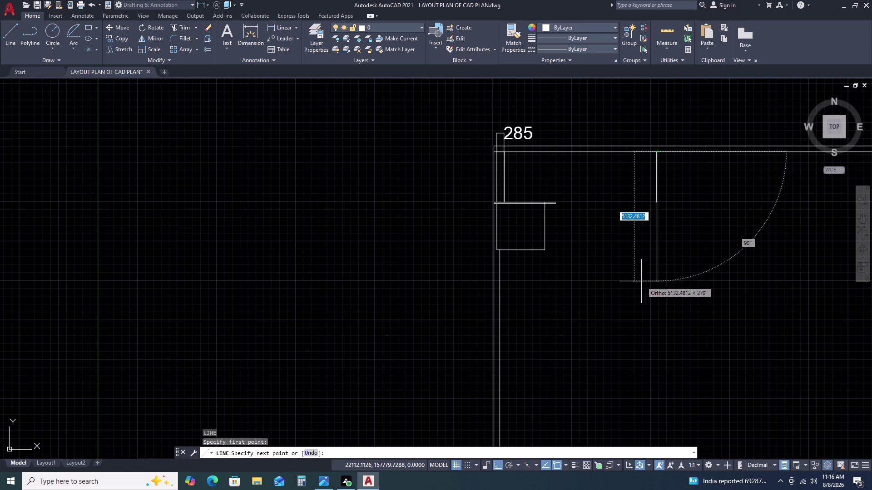
scroll(up, 3)
scroll(up, 3)
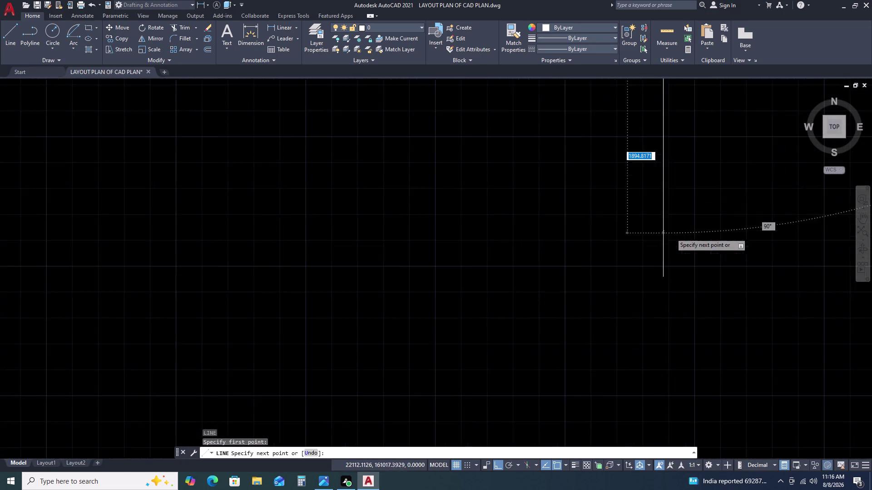
scroll(up, 3)
scroll(up, 3)
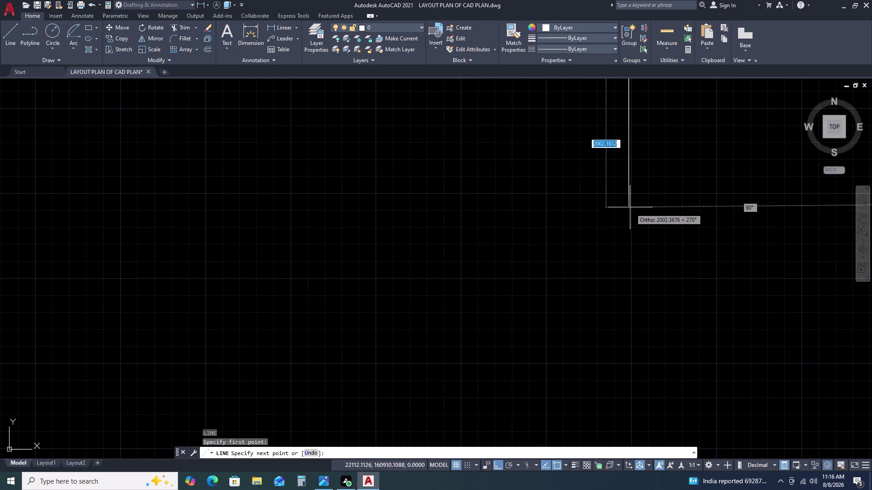
scroll(down, 3)
middle_drag(687, 332, 658, 246)
scroll(down, 3)
scroll(down, 3)
scroll(down, 3)
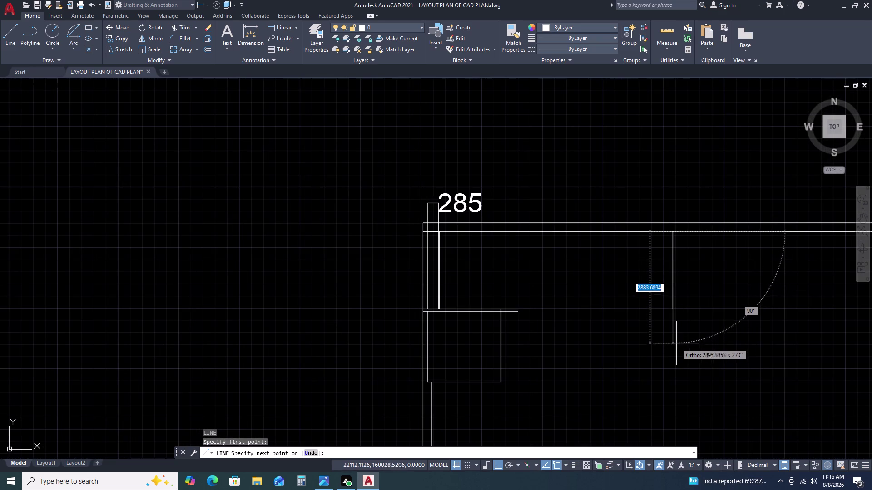
key(3)
key(2)
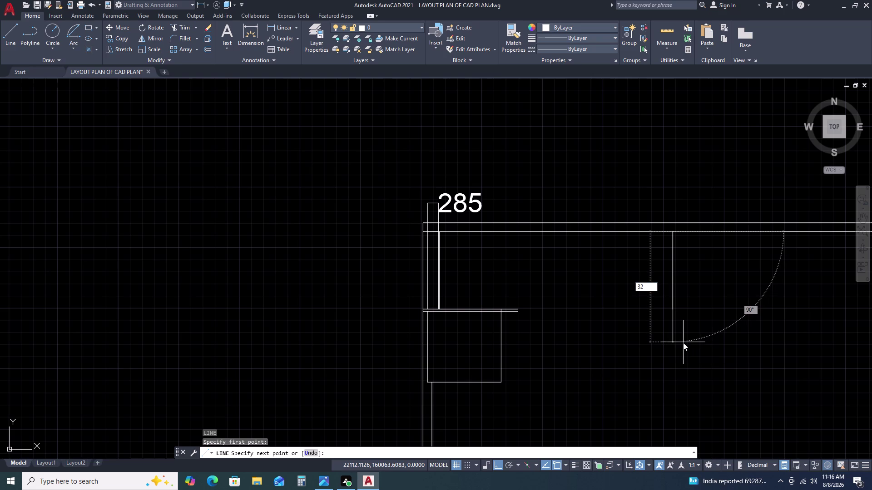
text(00)
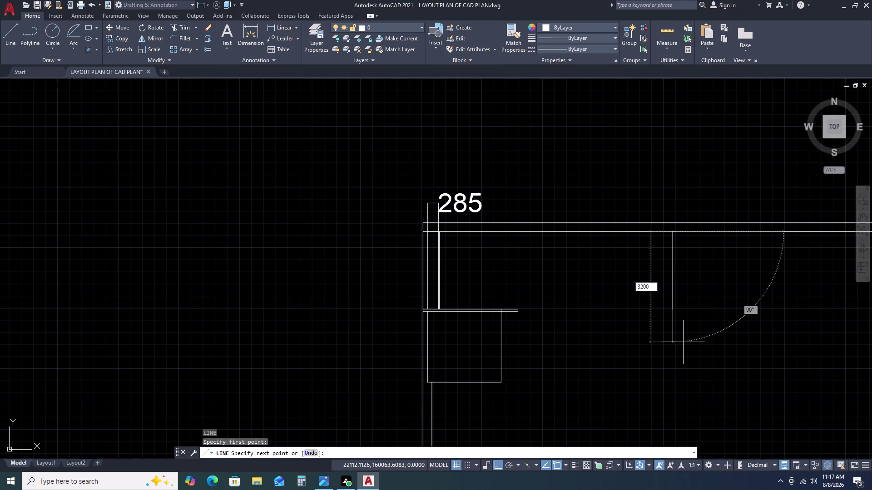
key(space)
scroll(down, 3)
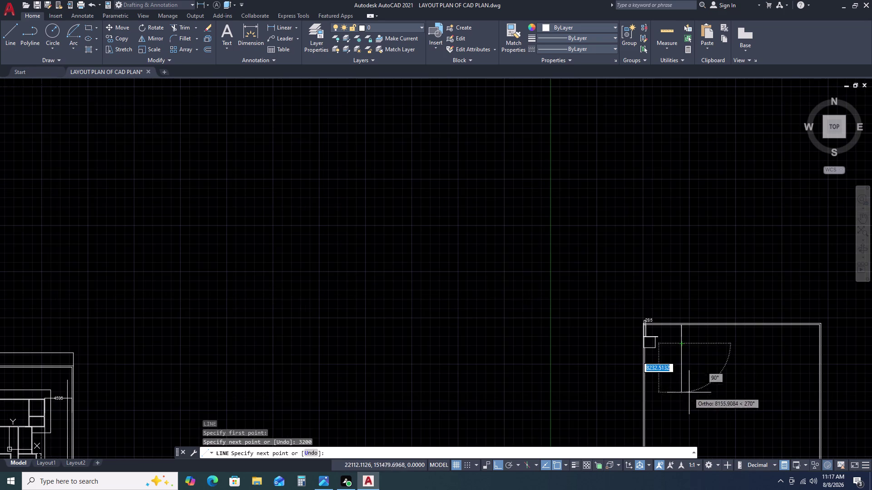
scroll(up, 3)
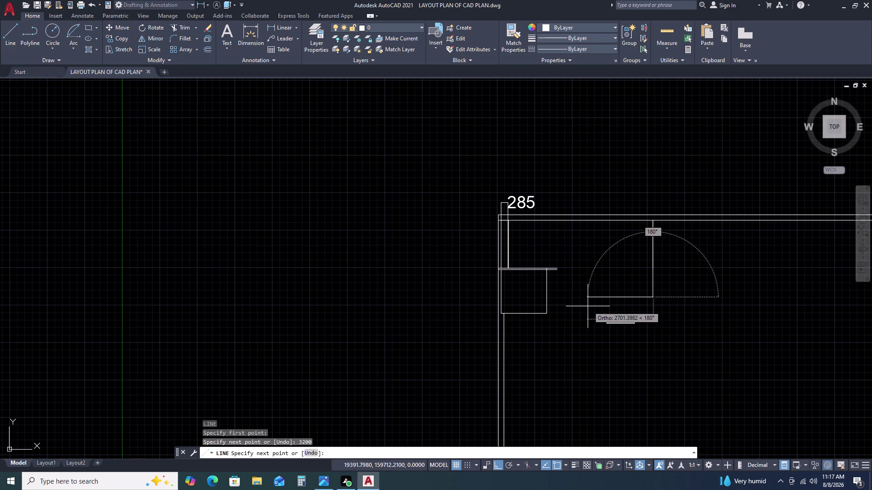
Draw the 4000-long segment and end the outline on the top wall.
key(4)
text(0)
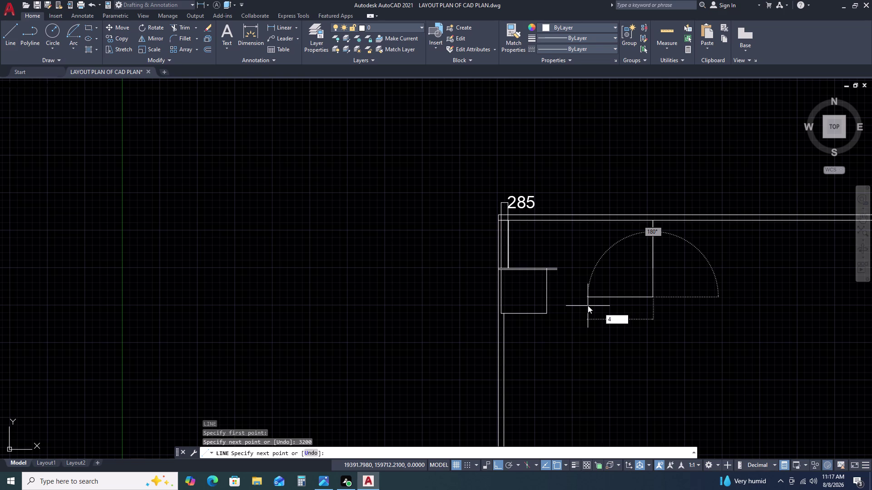
text(00)
key(space)
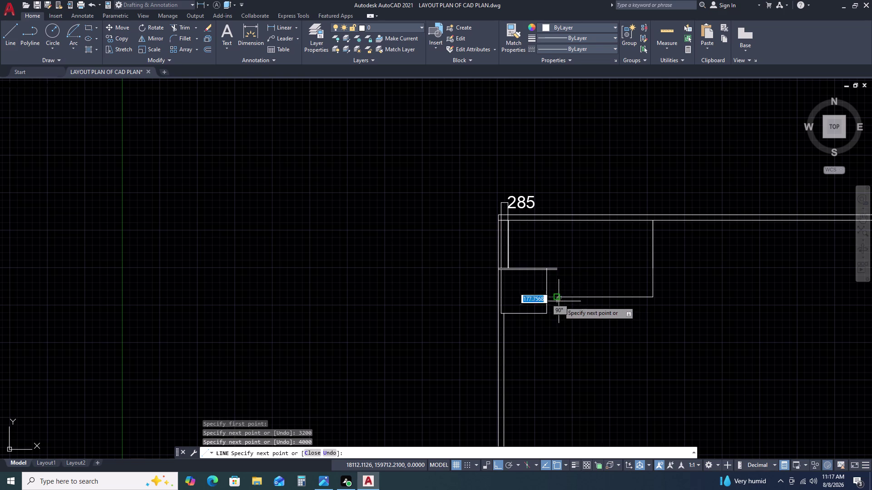
scroll(up, 3)
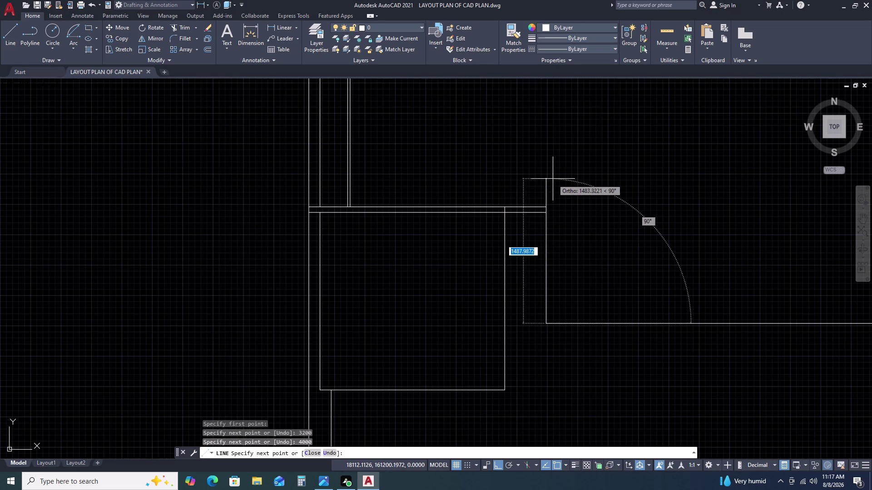
scroll(down, 3)
scroll(up, 3)
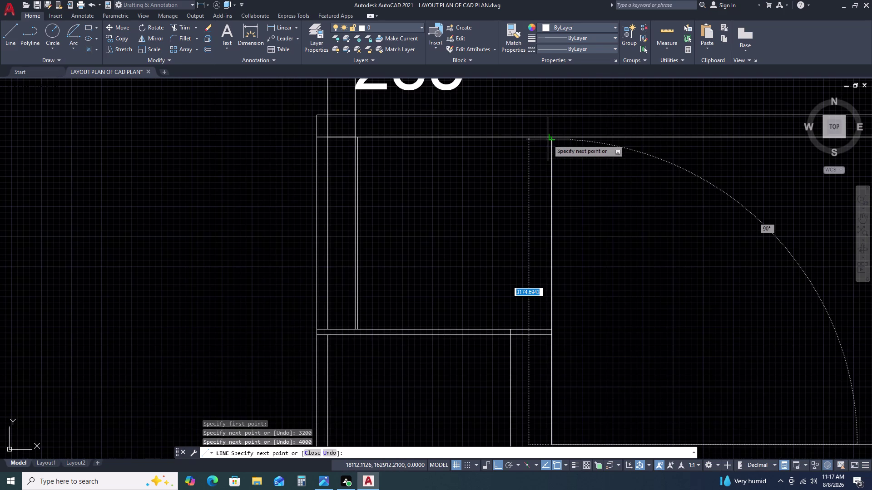
click(549, 138)
key(Escape)
scroll(down, 3)
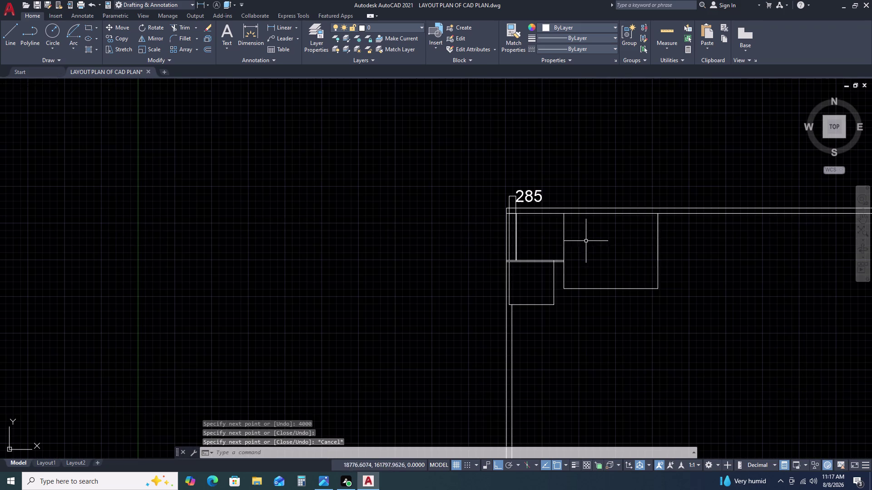
click(666, 257)
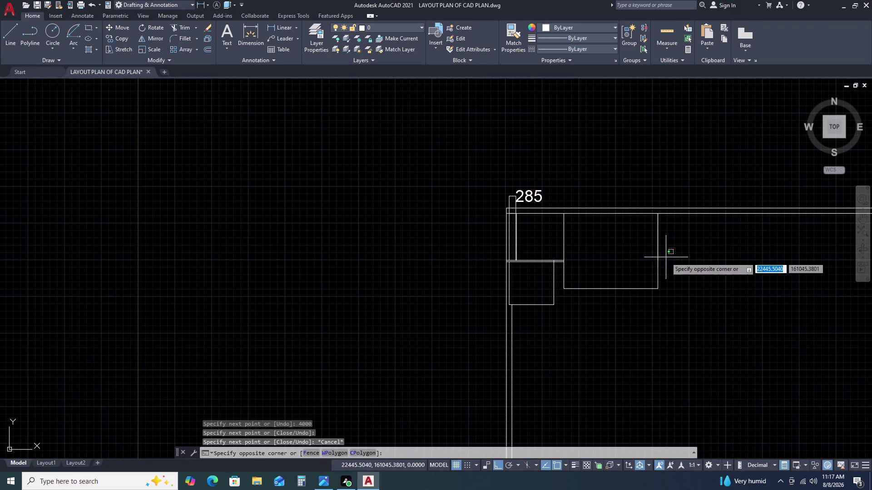
Offset the new room's right wall line outward by 115.
click(625, 306)
text(O)
key(space)
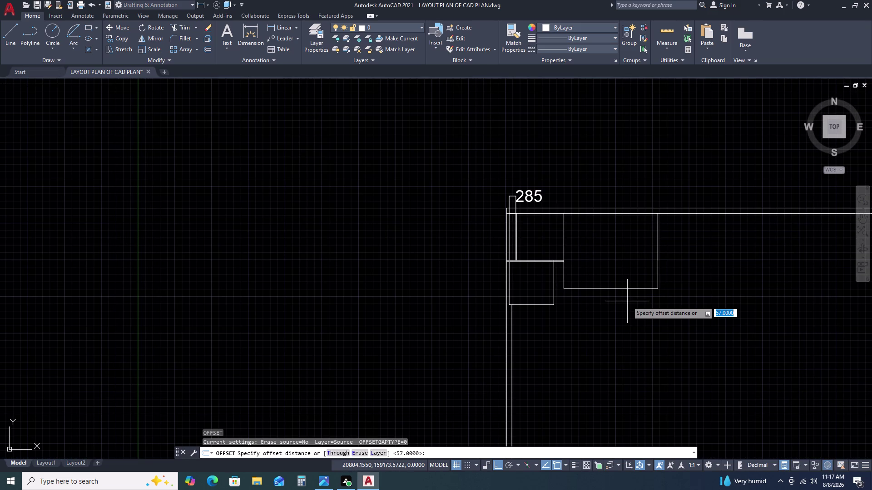
text(115)
key(space)
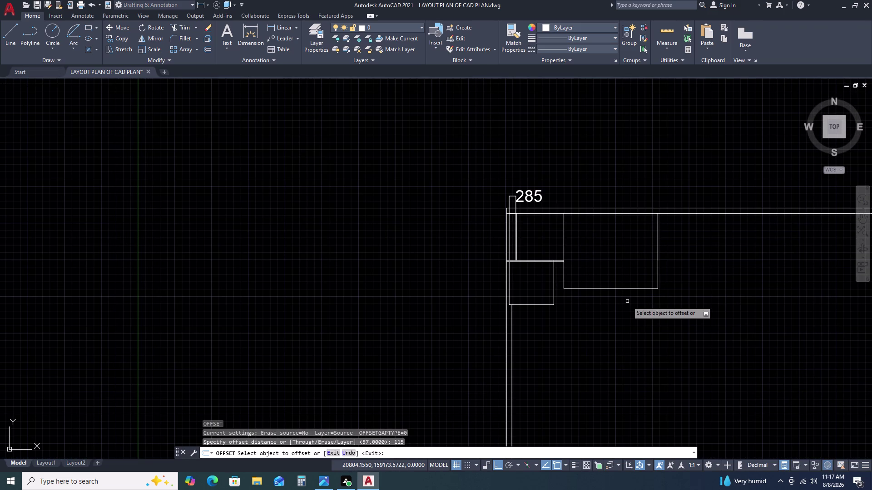
click(657, 266)
click(667, 270)
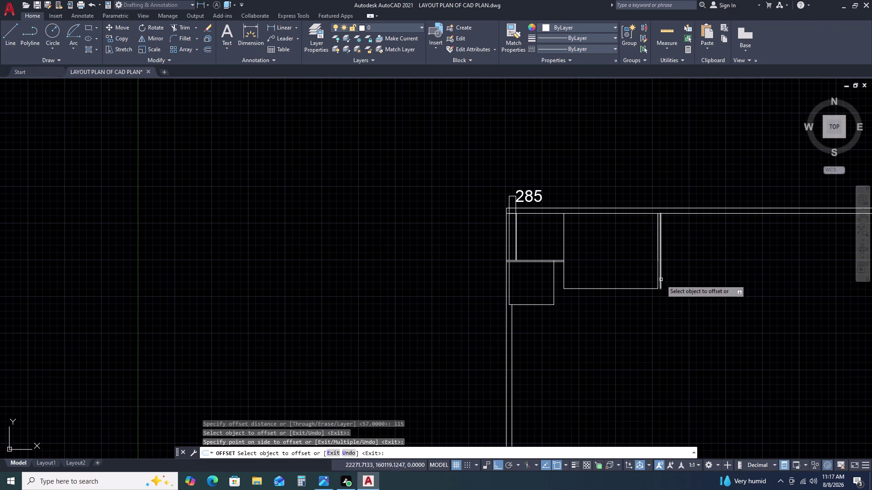
key(Escape)
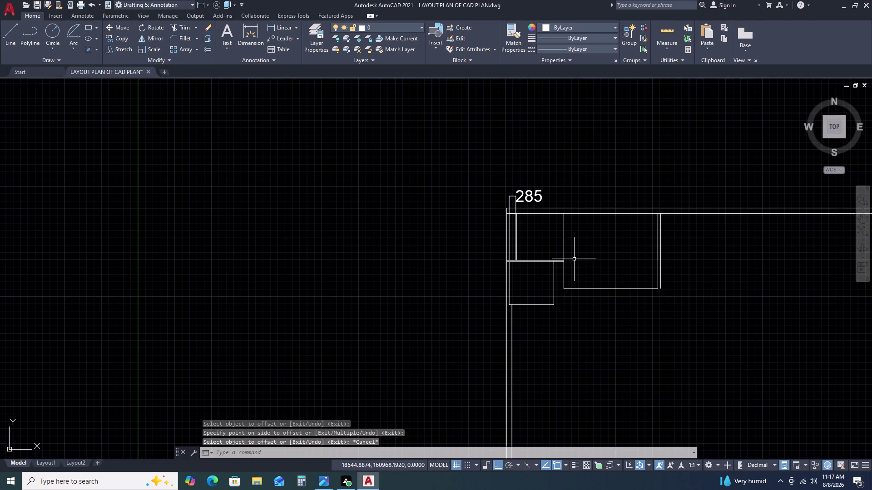
Delete the new room's left line.
scroll(up, 3)
click(576, 243)
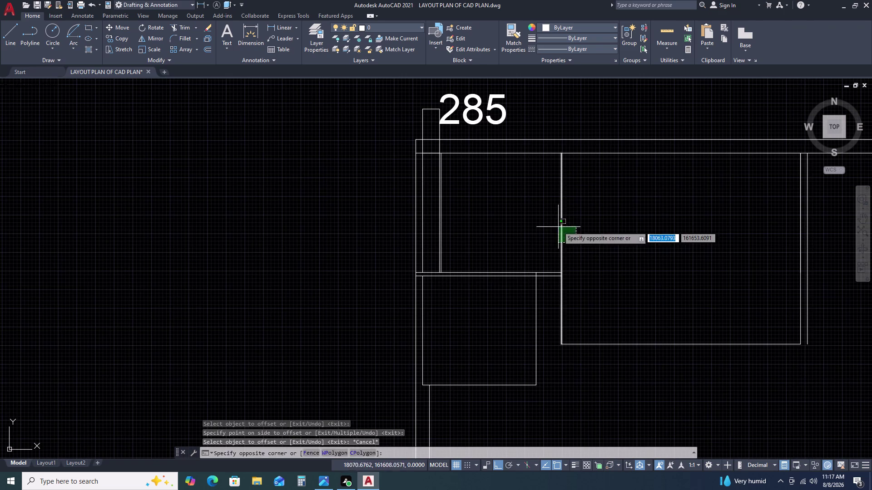
click(556, 224)
key(Delete)
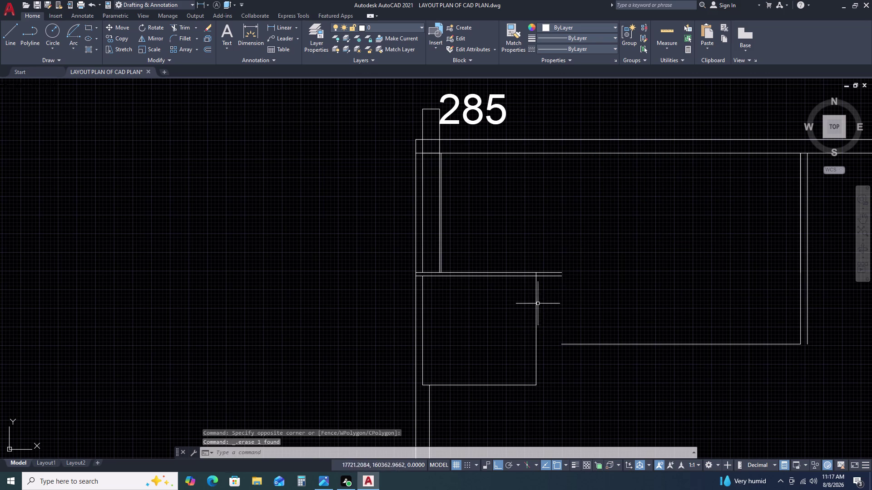
Offset the small room's right wall line by 57.
click(537, 302)
click(525, 292)
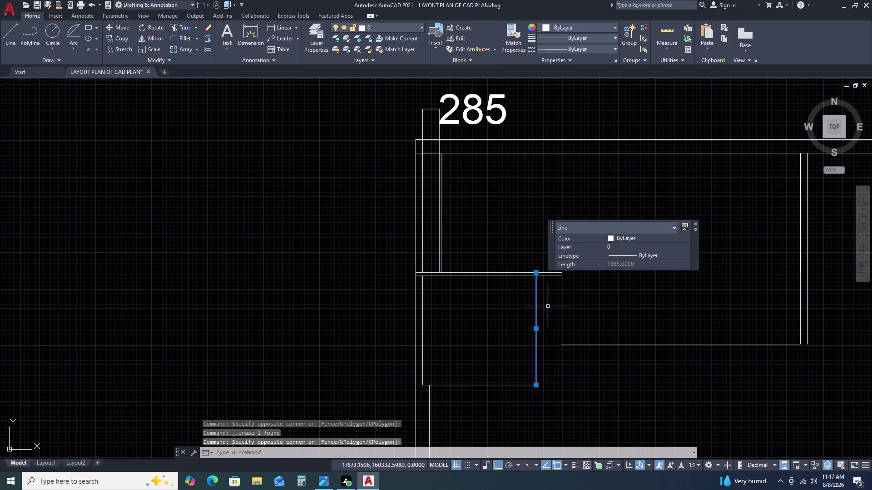
text(O)
key(space)
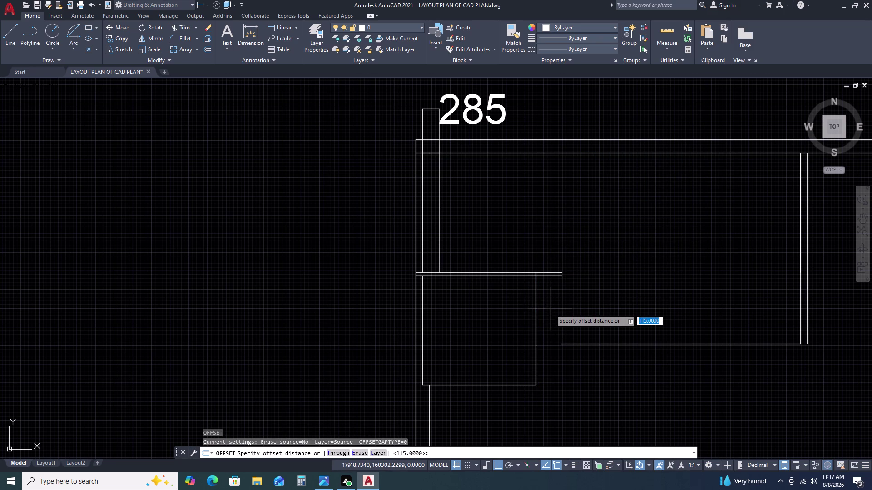
text(57)
key(space)
click(550, 309)
key(Escape)
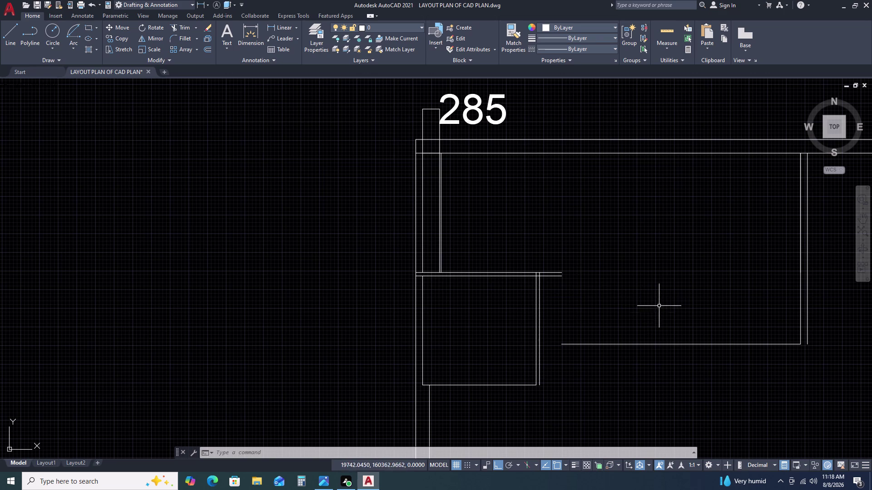
click(550, 297)
click(497, 387)
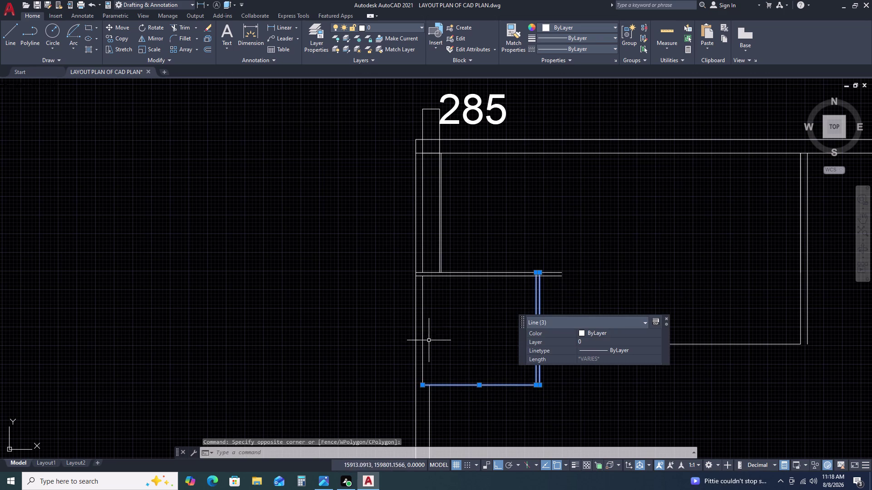
click(422, 345)
key(m)
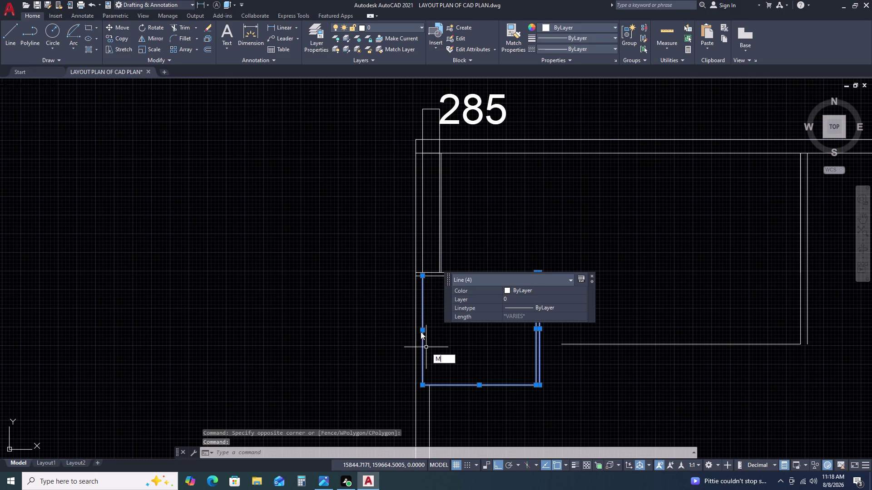
key(space)
click(424, 277)
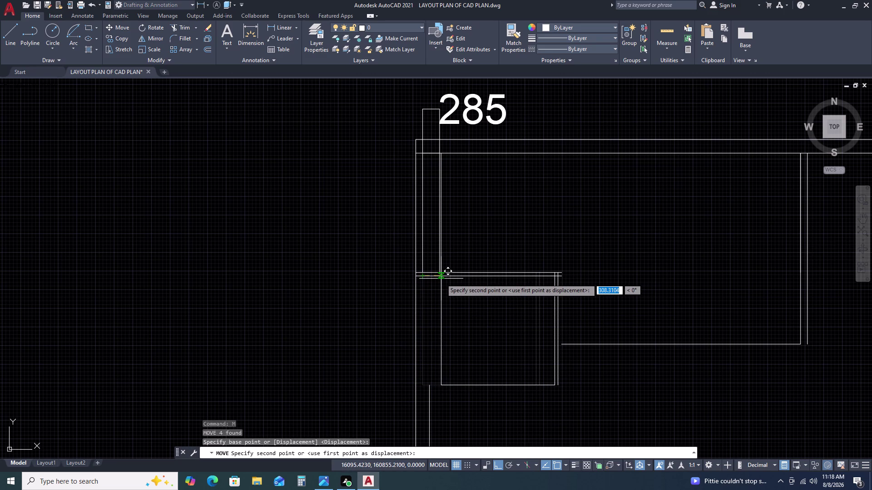
scroll(up, 3)
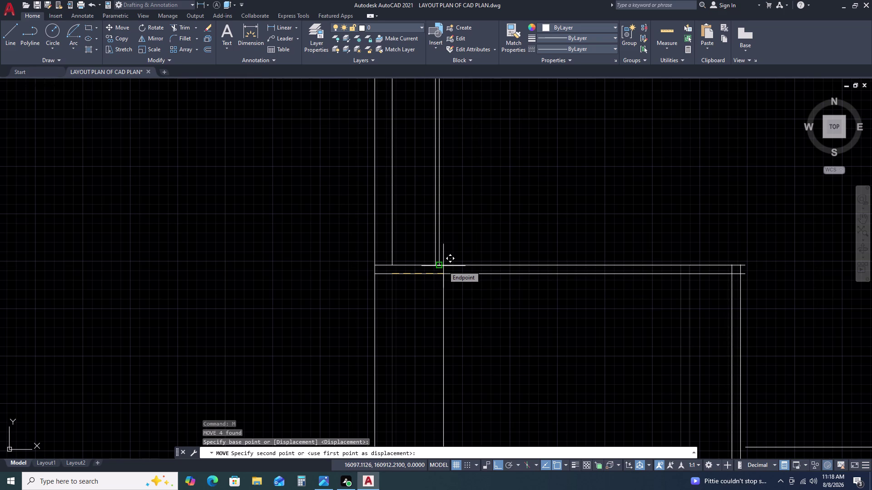
key(Escape)
scroll(down, 3)
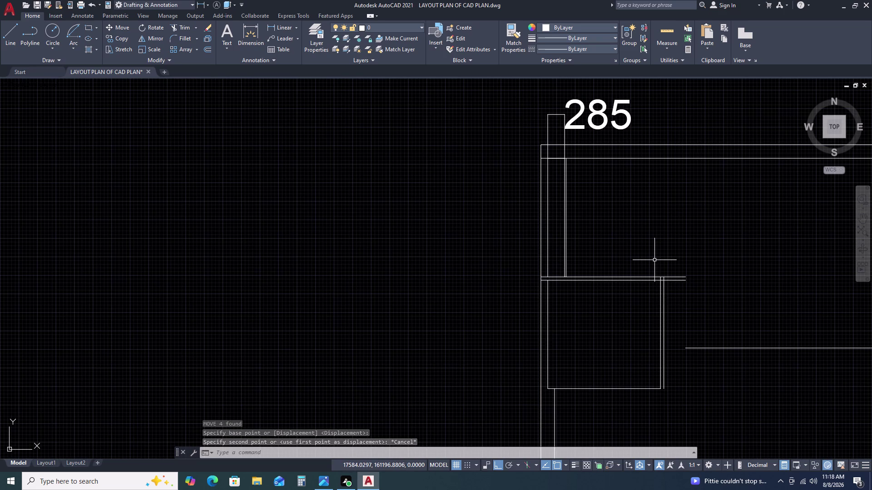
scroll(down, 3)
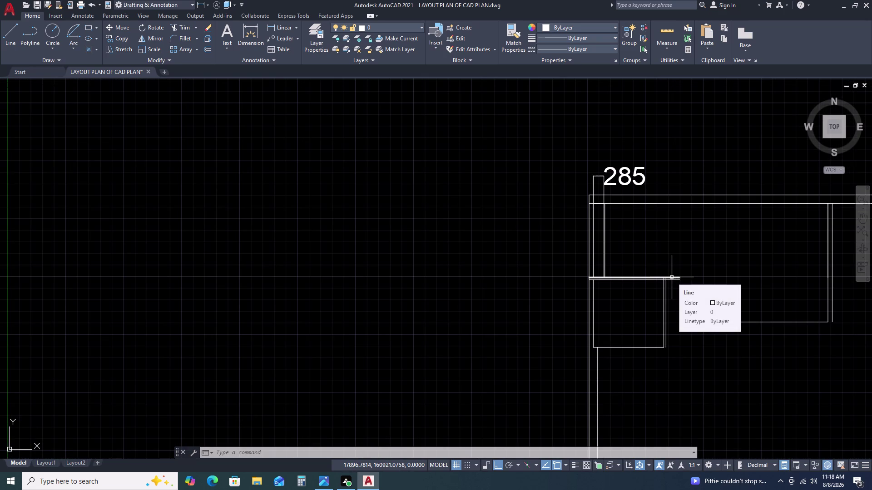
scroll(up, 3)
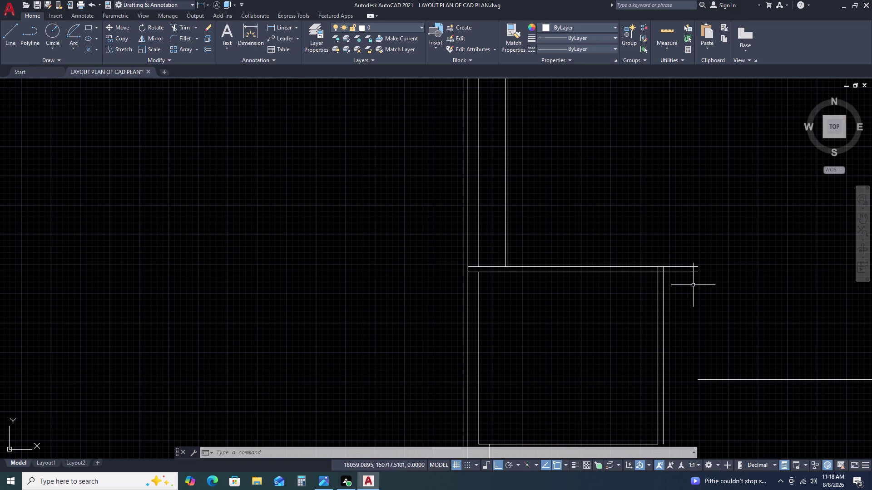
scroll(down, 3)
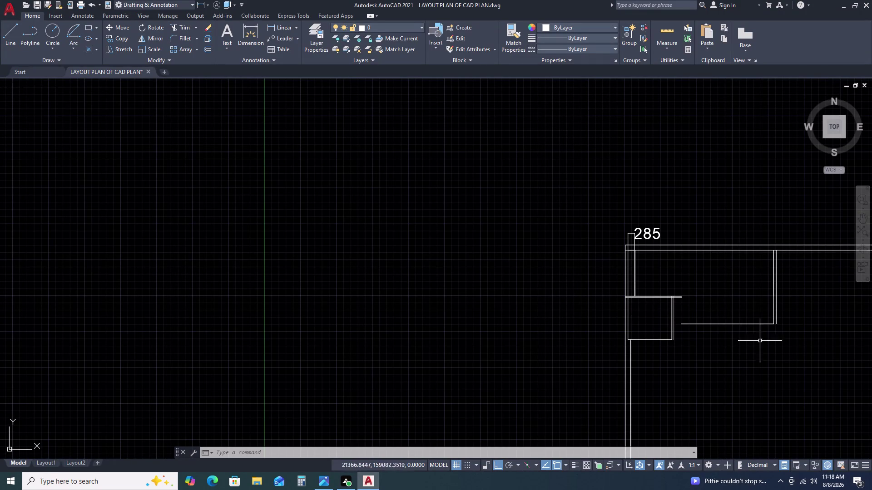
Delete the new room's 4000 bottom line after abandoning an offset attempt.
scroll(up, 3)
click(707, 306)
click(670, 332)
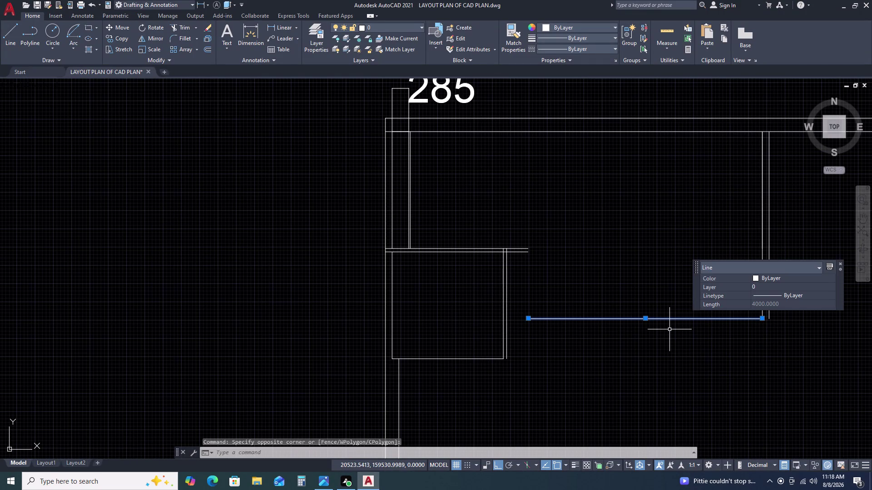
key(o)
key(space)
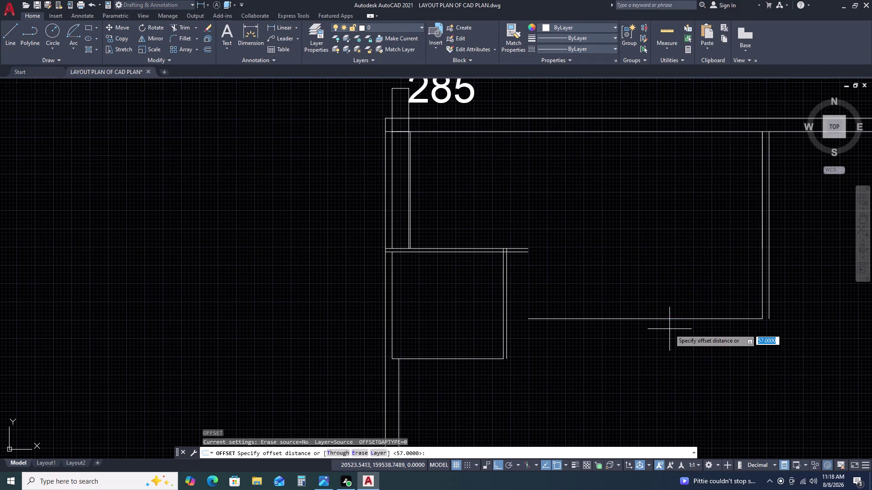
key(Escape)
key(Escape)
click(681, 319)
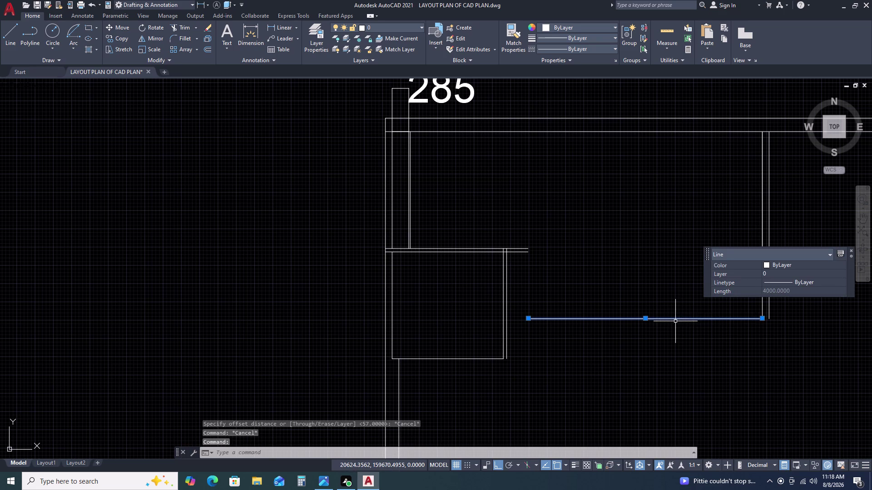
key(Delete)
Start a wall line at the right wall's bottom, then cancel it.
key(l)
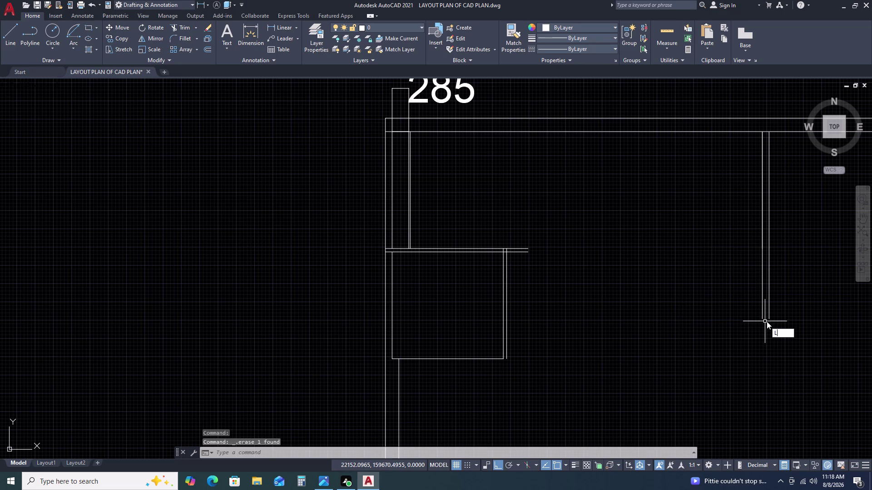
key(space)
click(760, 322)
click(769, 324)
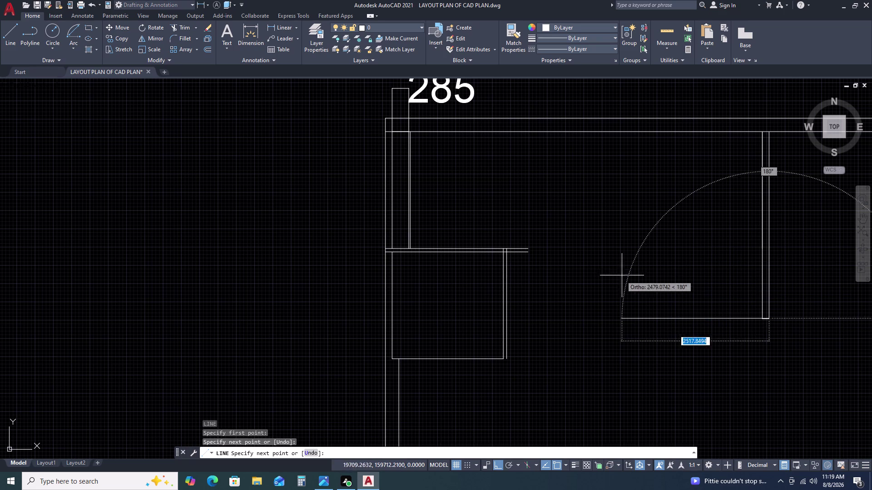
key(Escape)
Pan and zoom to the small room under the 285 dimension and box-select near it.
scroll(up, 3)
scroll(down, 3)
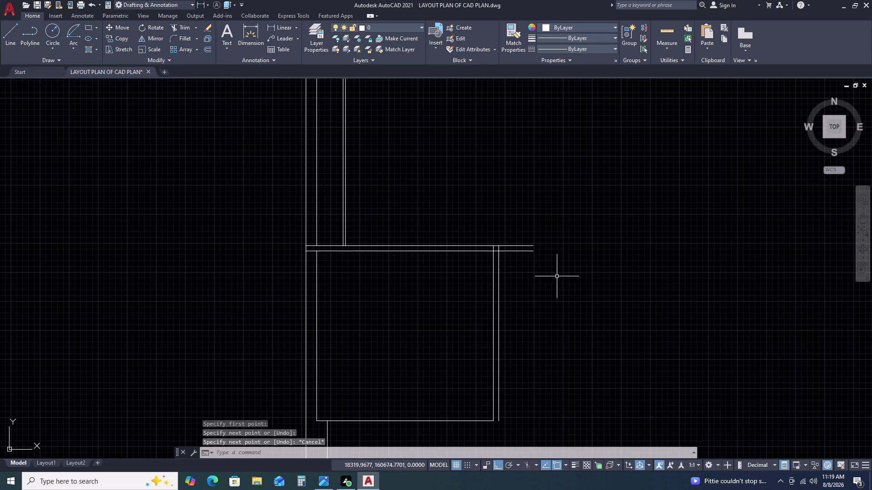
scroll(down, 3)
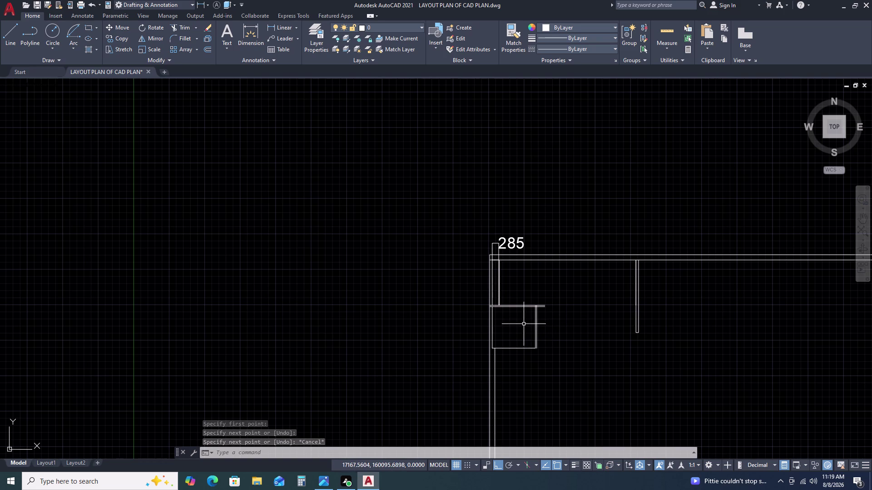
scroll(up, 3)
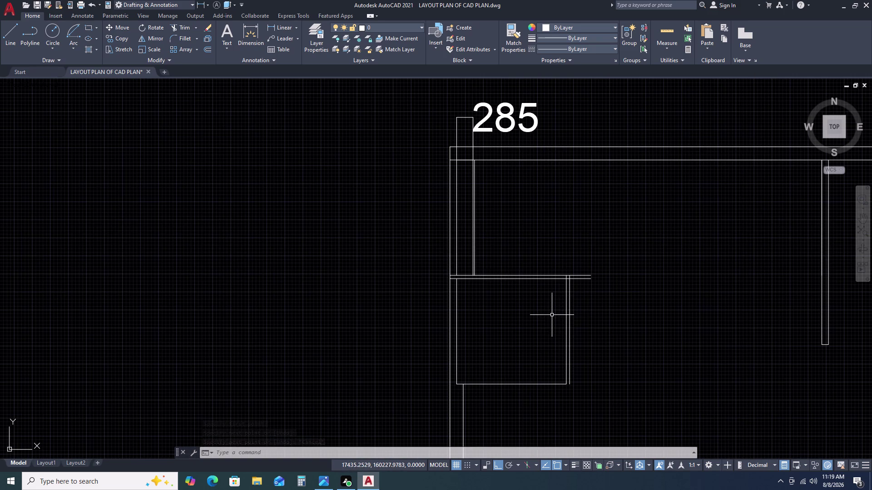
middle_drag(552, 315, 645, 294)
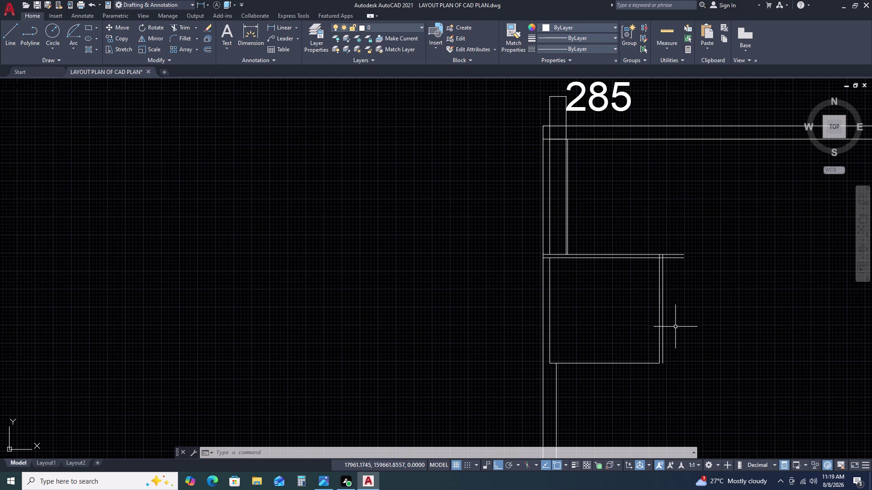
scroll(down, 3)
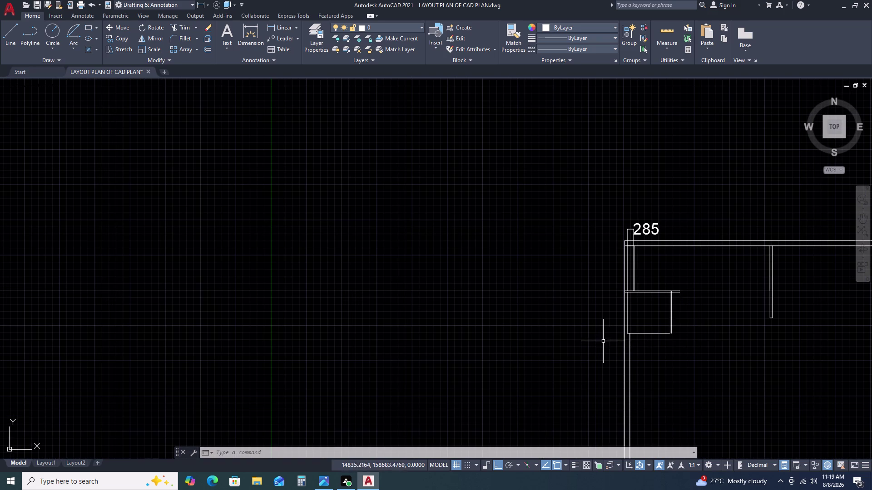
scroll(up, 3)
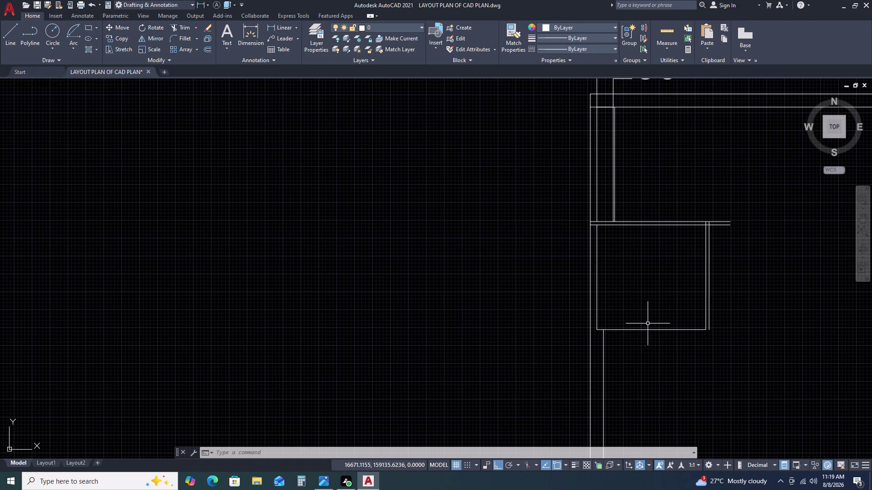
scroll(down, 3)
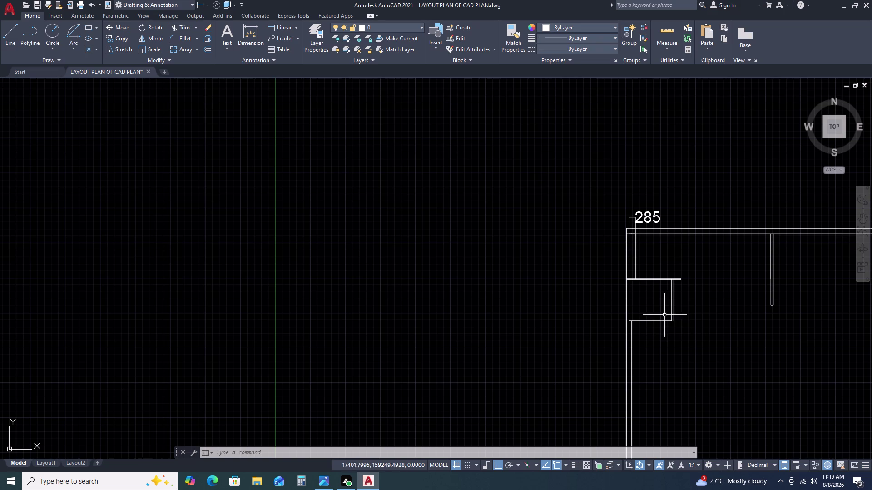
click(649, 319)
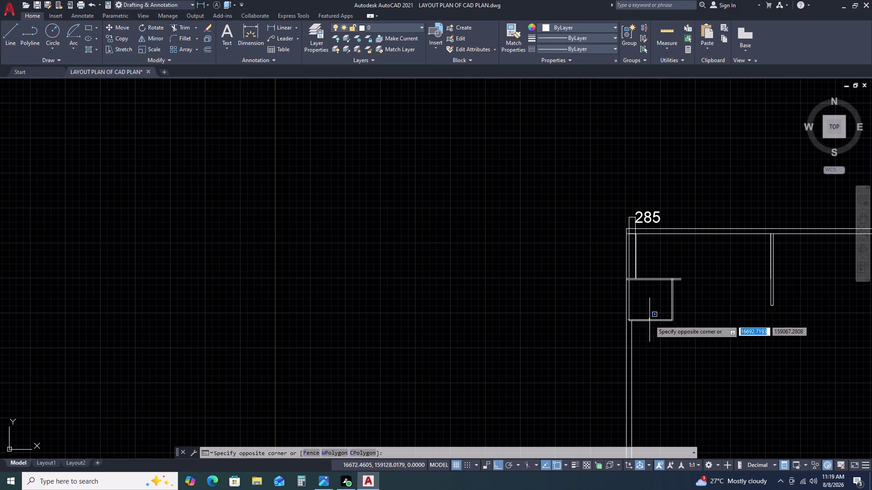
click(645, 333)
Offset the small room's bottom wall line 115 units downward.
text(O)
key(space)
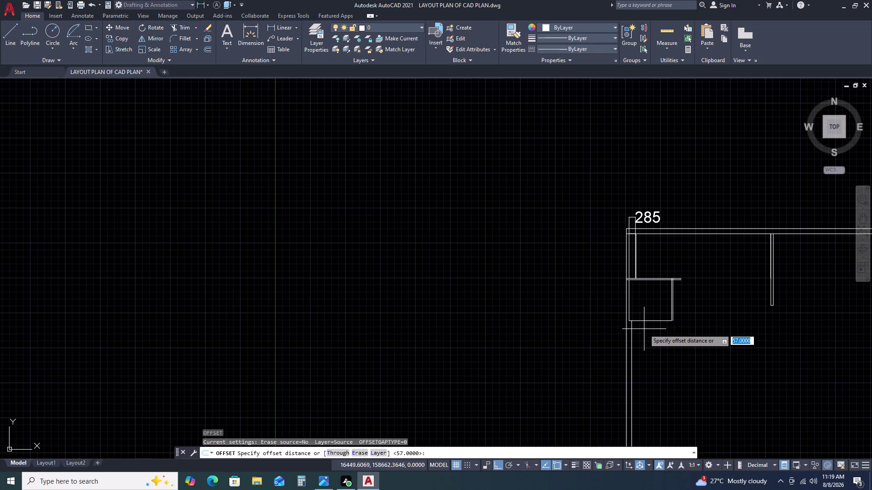
text(115)
key(space)
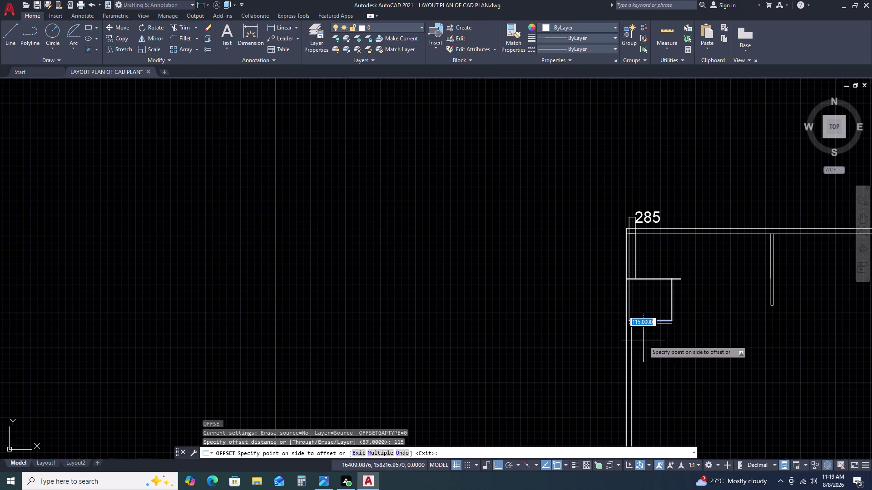
click(646, 352)
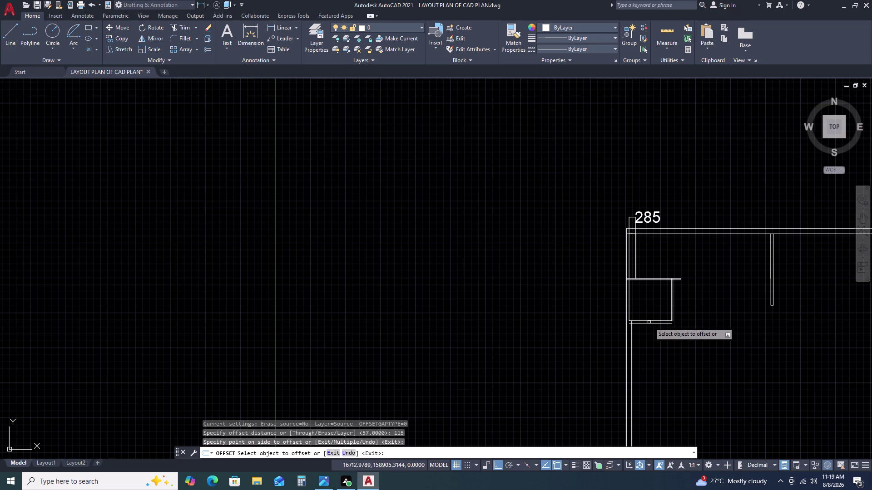
scroll(up, 3)
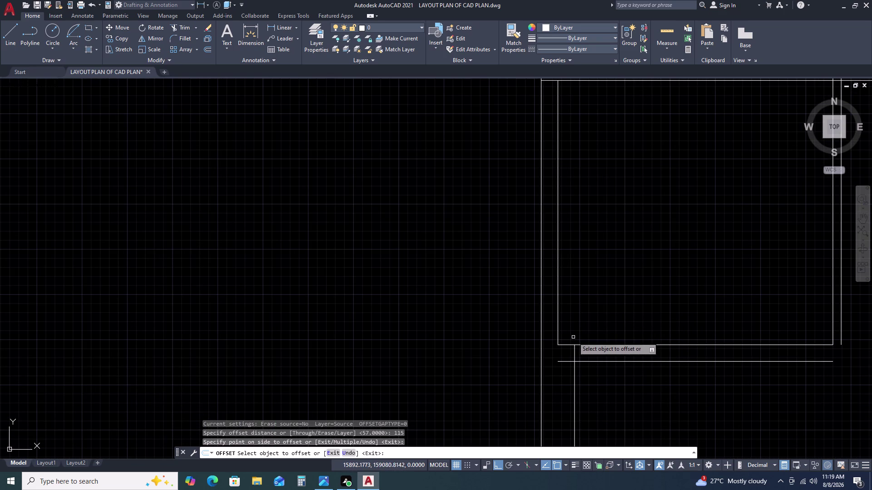
scroll(down, 3)
key(Escape)
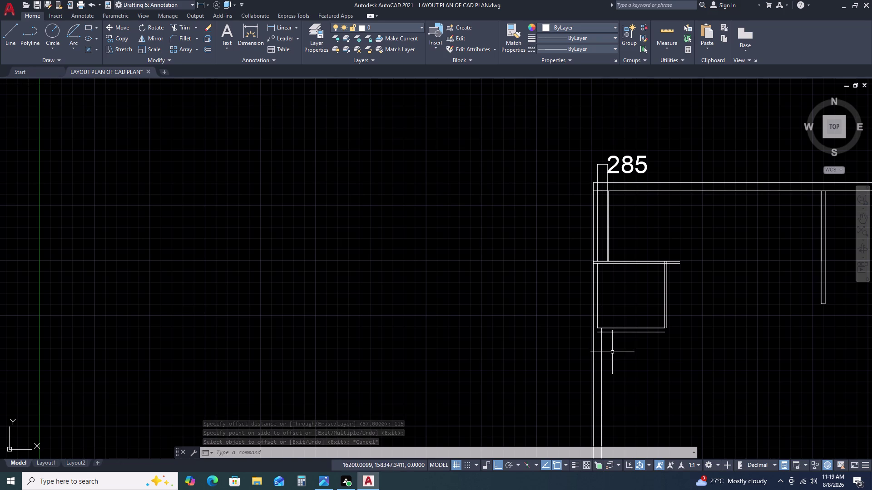
scroll(up, 3)
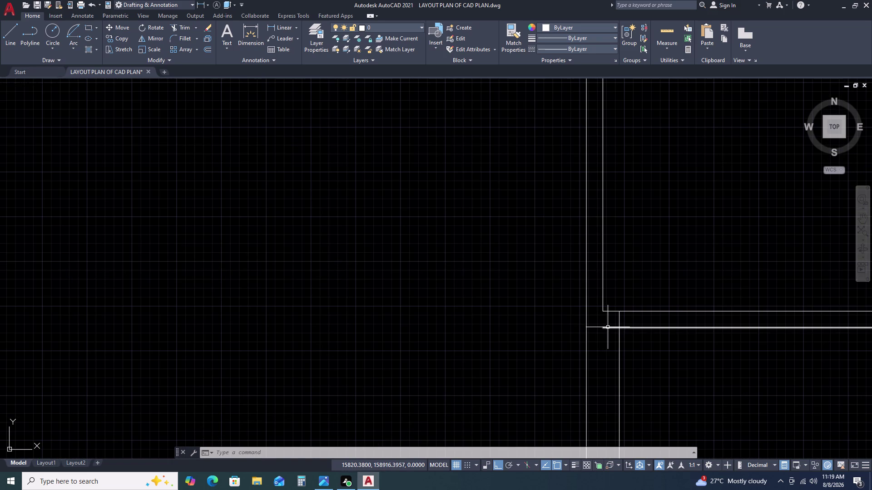
Try extending the new wall line to the vertical wall with EX.
key(e)
key(x)
key(space)
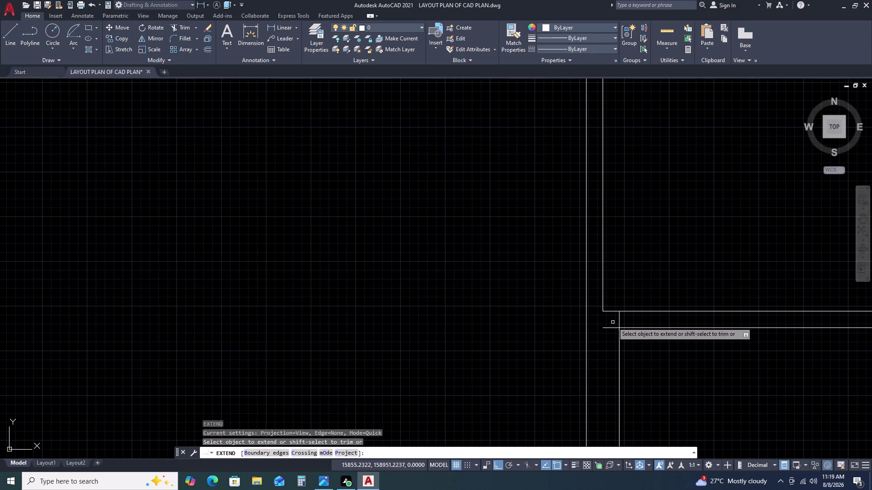
double_click(612, 323)
double_click(608, 348)
key(Escape)
scroll(up, 3)
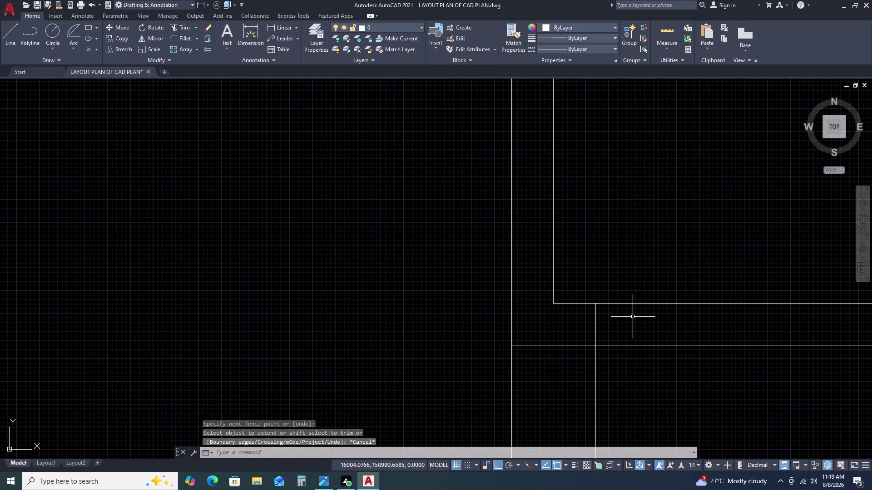
Start a trim at the junction by picking the wall lines, then cancel.
text(TR)
key(space)
scroll(up, 3)
click(621, 321)
click(498, 342)
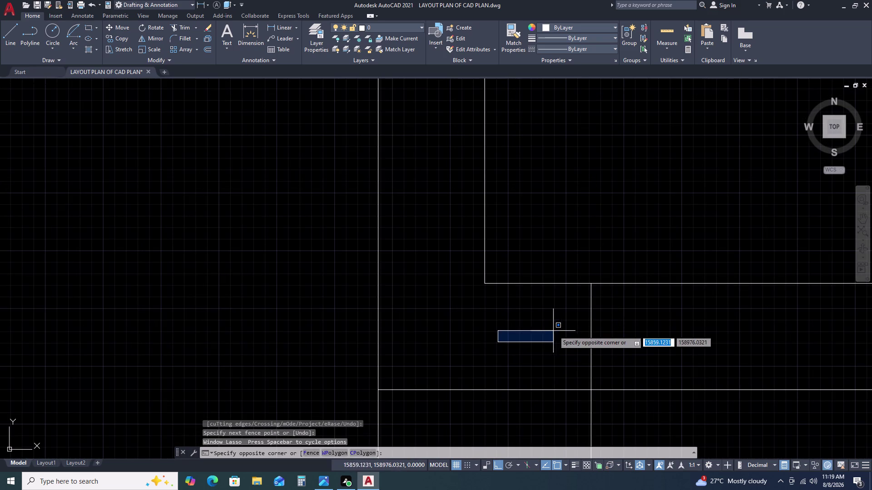
click(601, 330)
click(630, 331)
click(583, 340)
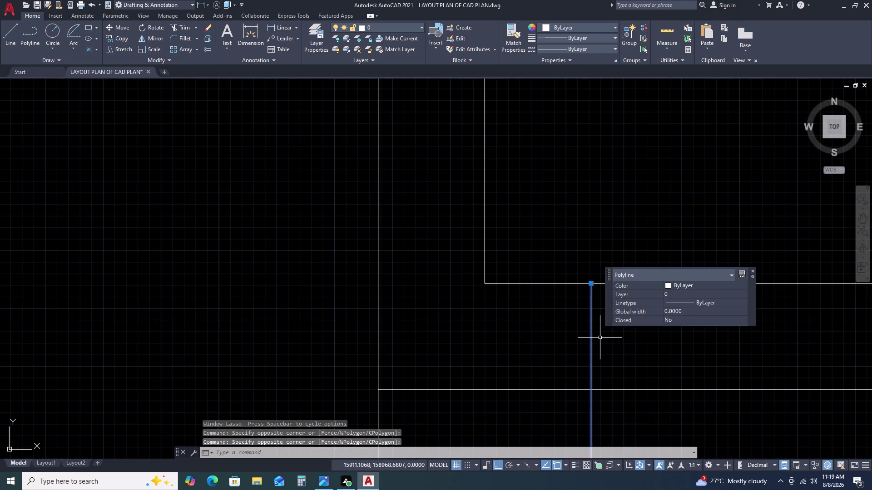
key(Escape)
Trim away the protruding and stray line segments at the junction.
text(TR)
key(space)
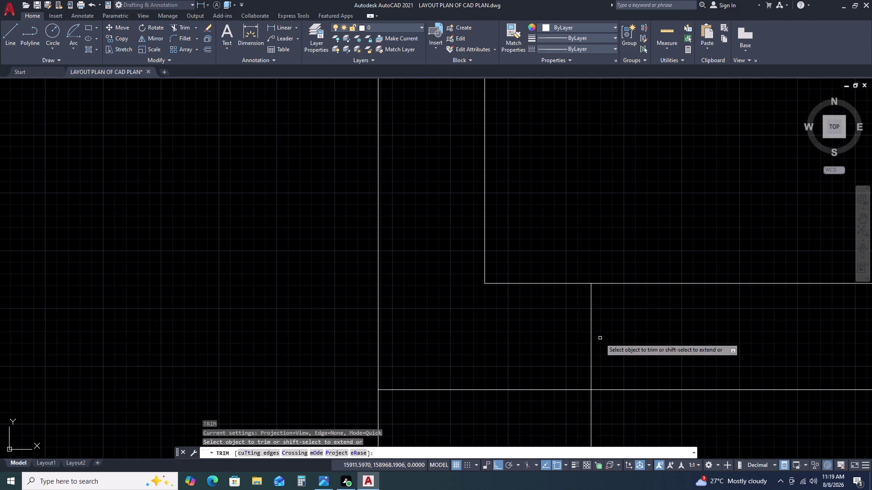
scroll(up, 3)
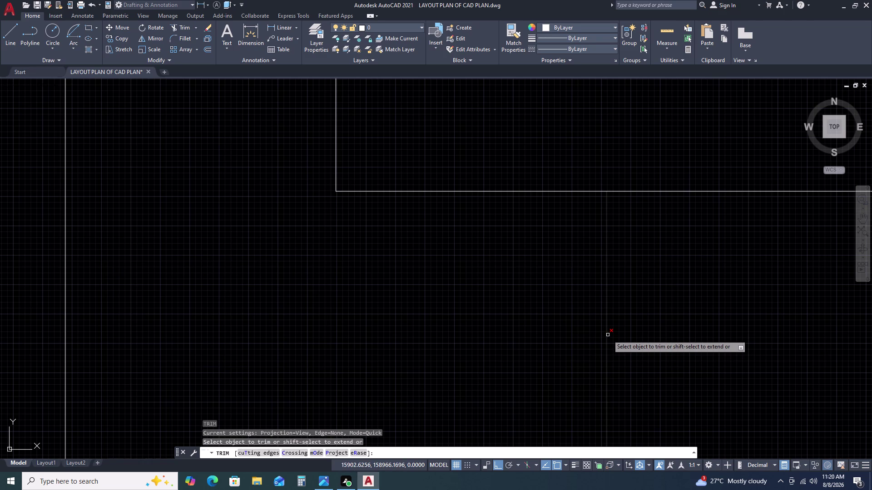
scroll(down, 3)
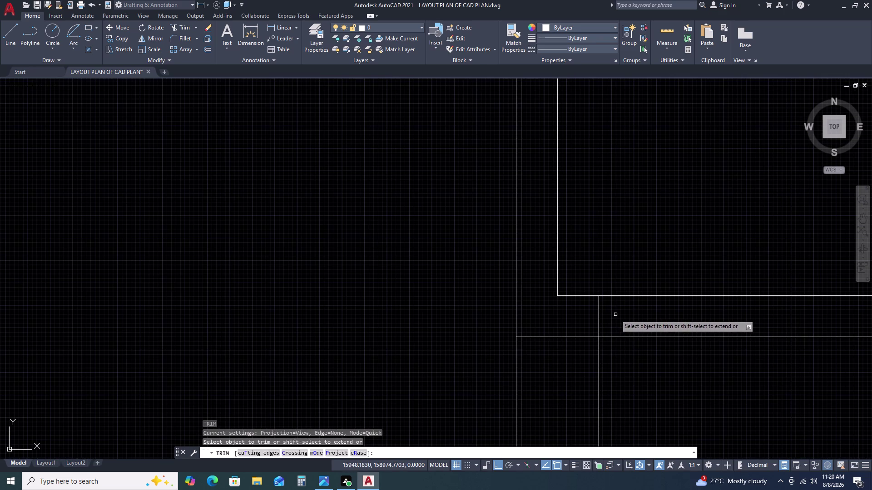
click(615, 315)
click(585, 317)
key(Escape)
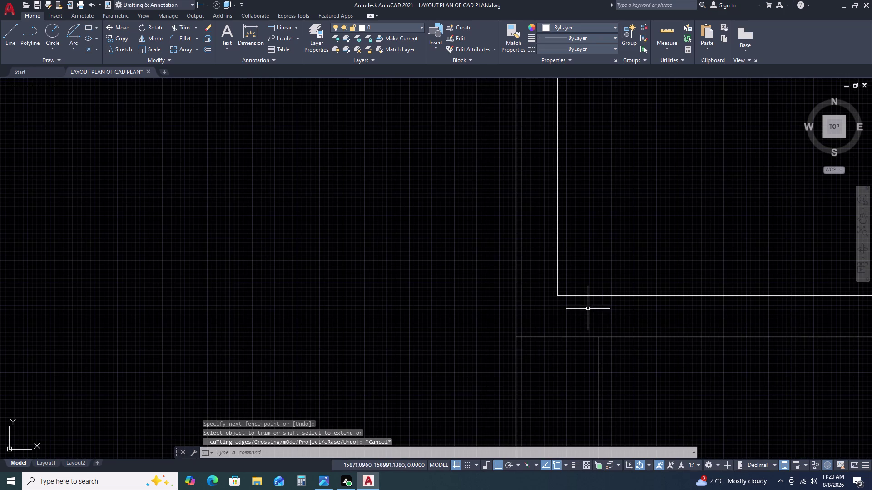
Fillet the vertical and bottom wall lines at the lower corner, then review.
scroll(down, 3)
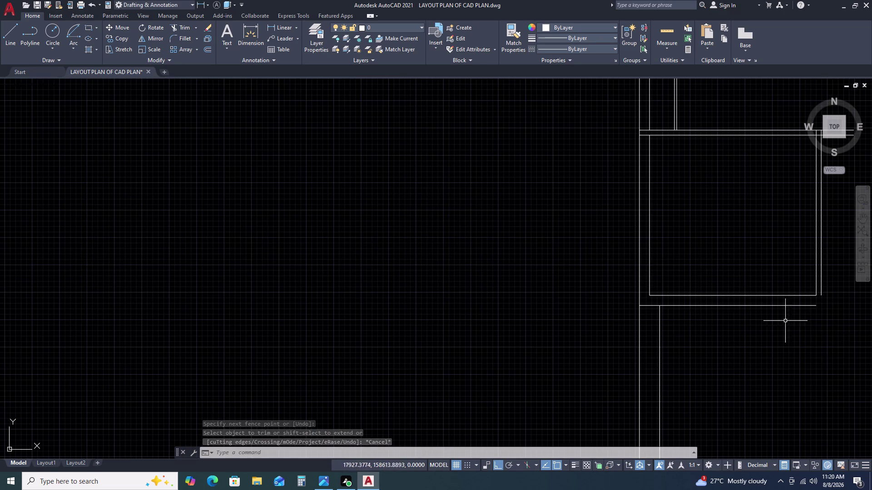
scroll(down, 3)
middle_drag(741, 313, 589, 302)
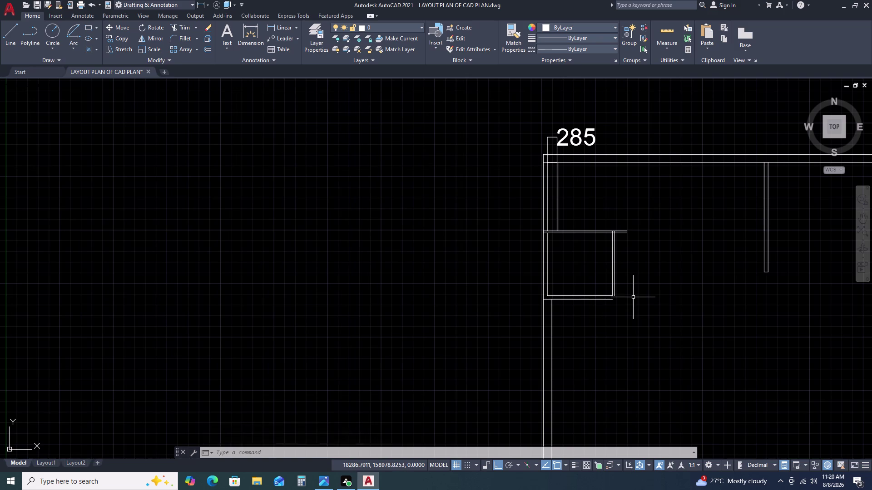
key(f)
key(space)
scroll(up, 3)
click(629, 290)
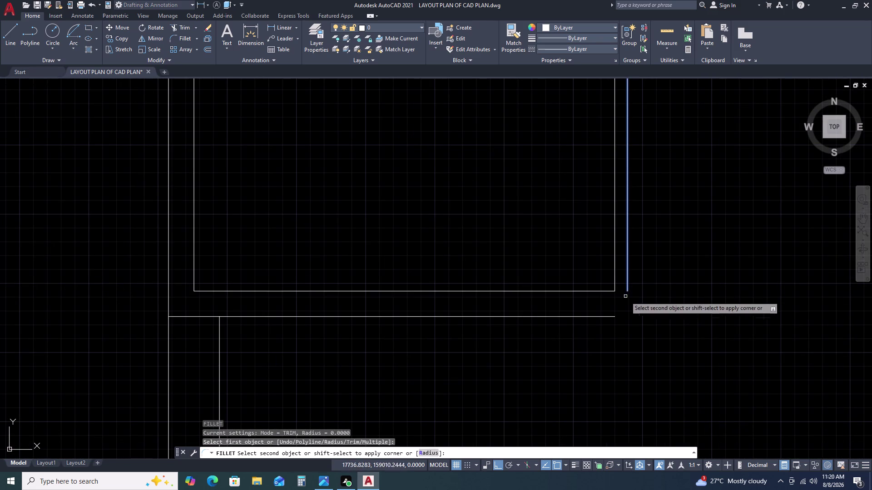
click(611, 316)
key(Escape)
scroll(down, 3)
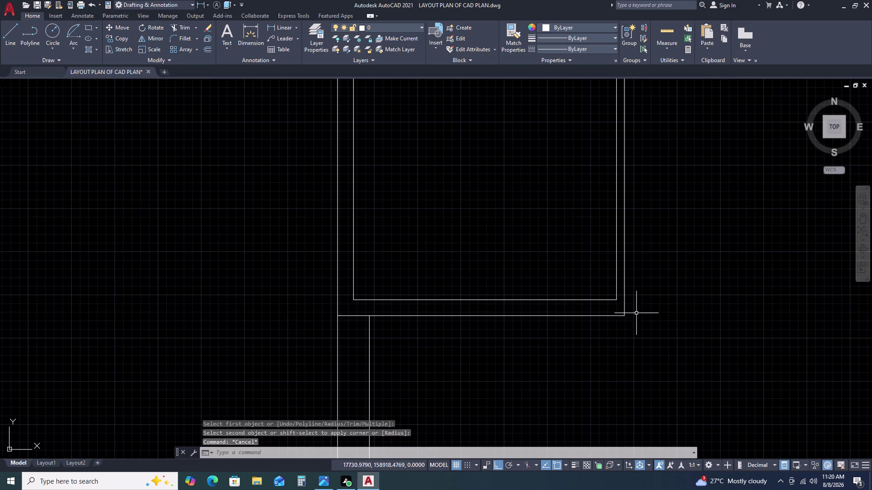
middle_drag(683, 313, 566, 314)
scroll(down, 3)
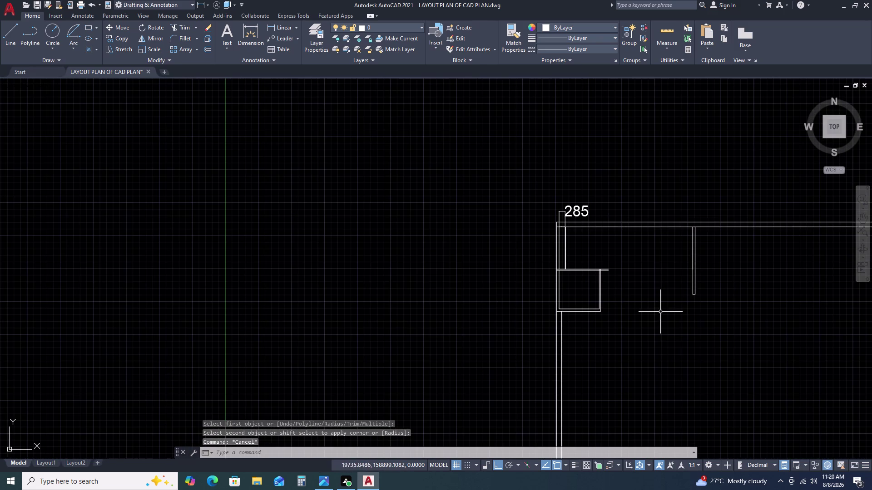
middle_drag(622, 318, 557, 309)
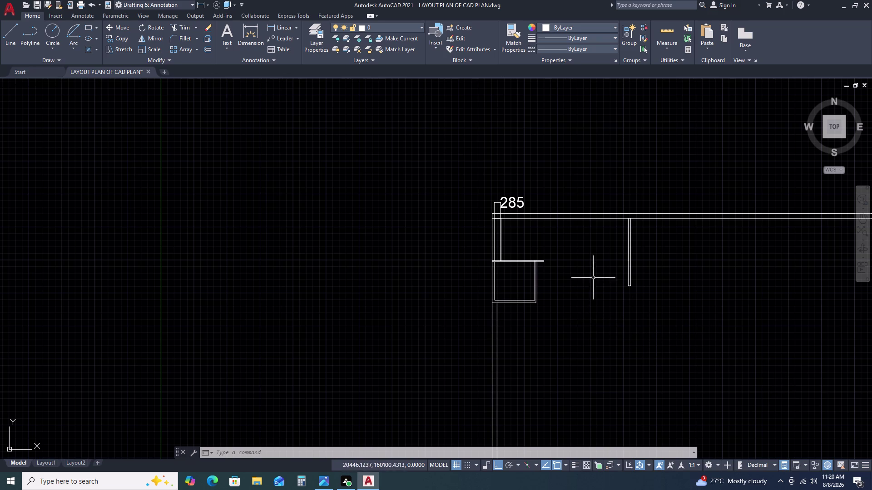
Pan the plan toward the partition and outer walls, cancelling a stray pick.
scroll(up, 3)
middle_drag(671, 299, 583, 307)
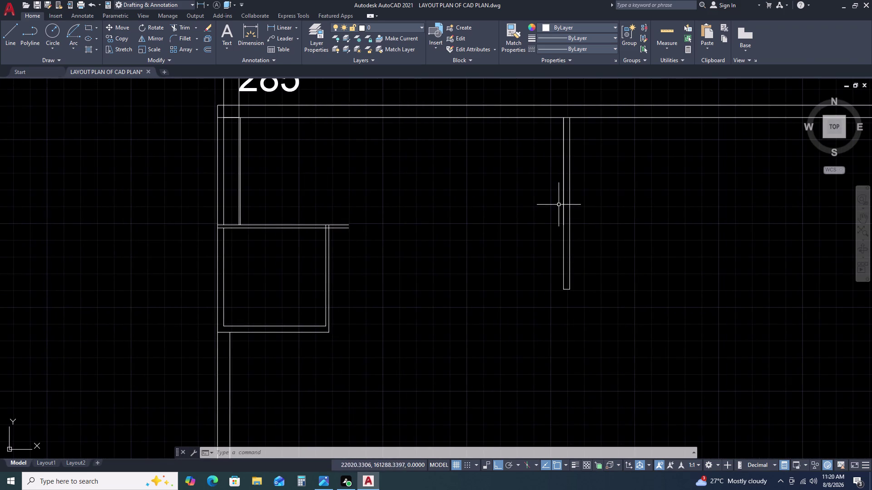
click(564, 210)
key(Escape)
scroll(down, 3)
middle_drag(620, 281, 521, 247)
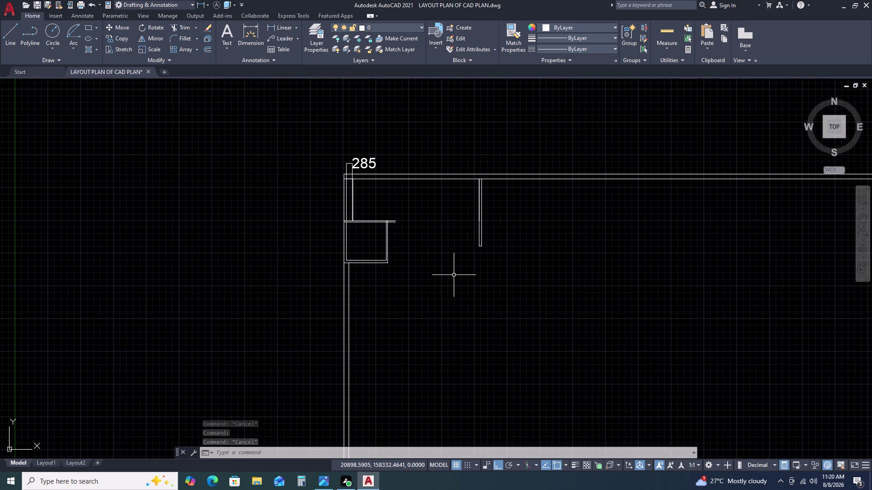
scroll(down, 3)
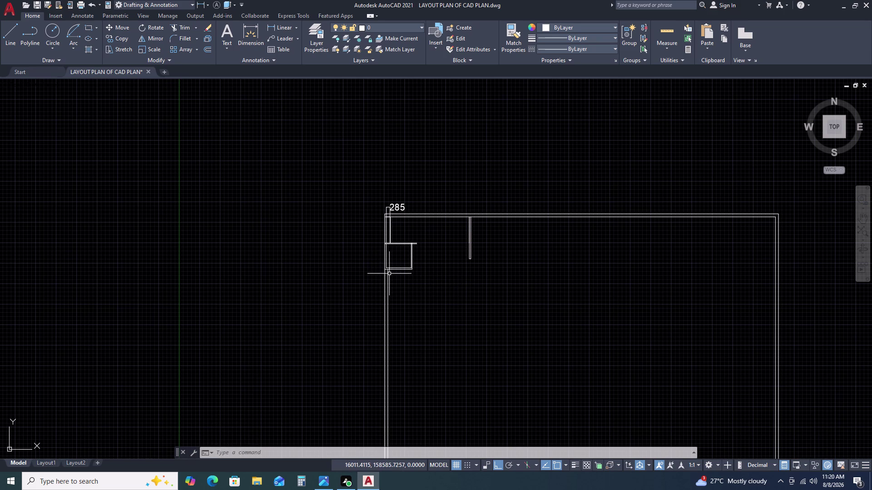
scroll(up, 3)
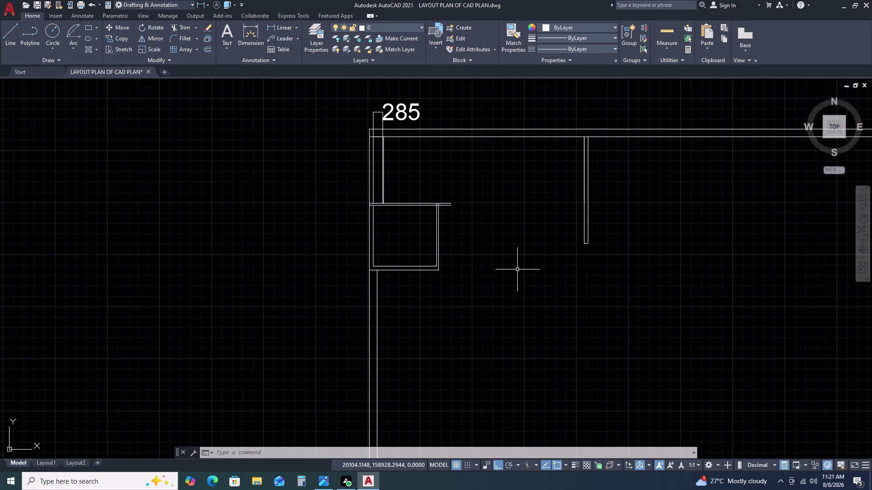
Draw a wall line east from the small room's corner, then south.
key(l)
key(space)
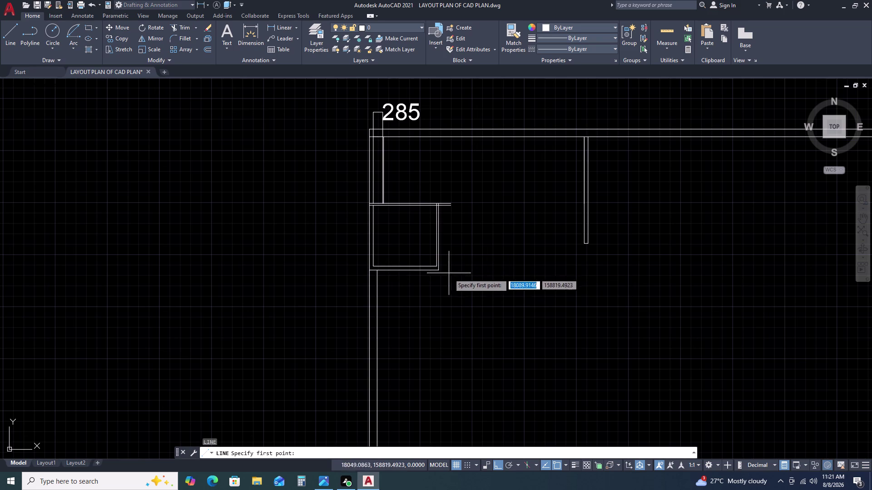
click(439, 272)
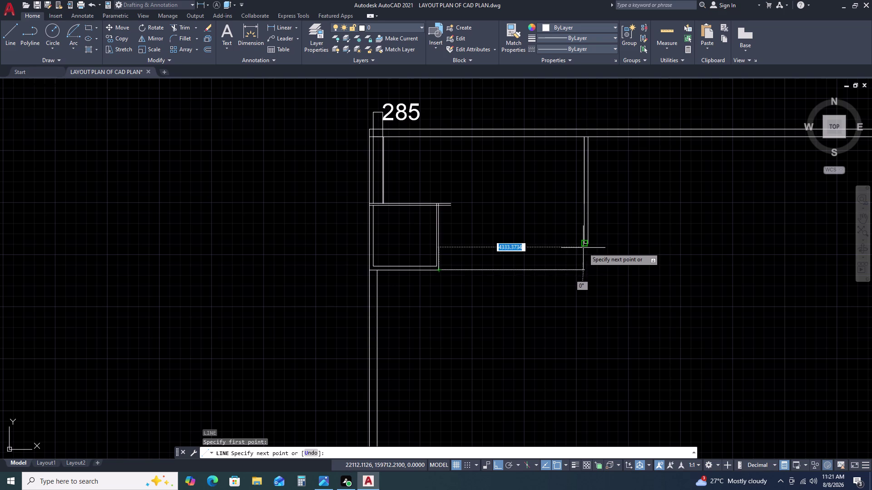
click(584, 271)
scroll(down, 3)
middle_drag(600, 388, 577, 316)
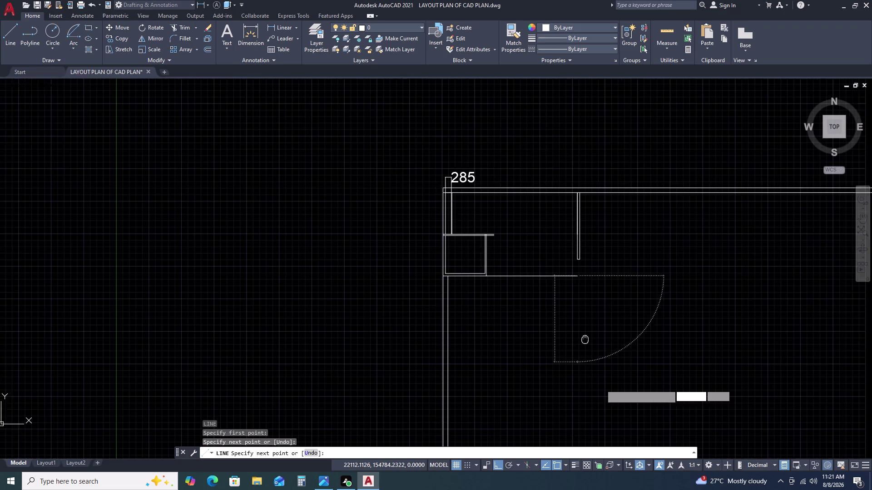
click(568, 342)
key(Escape)
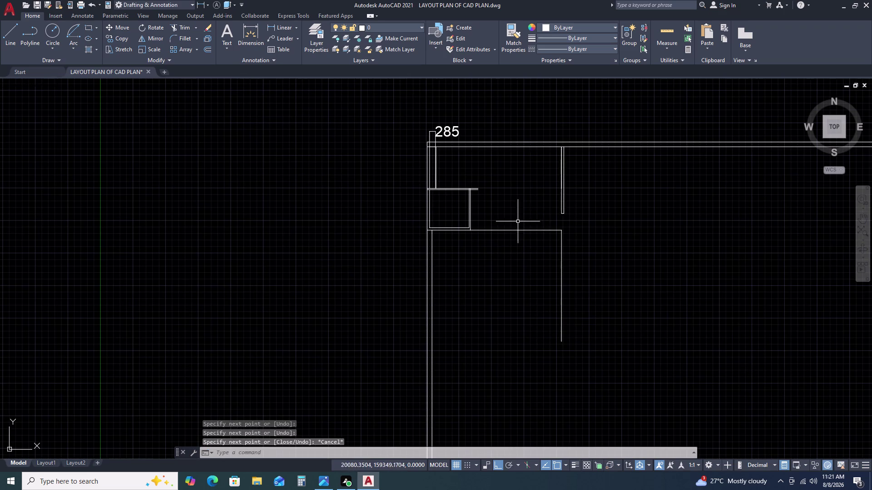
scroll(up, 3)
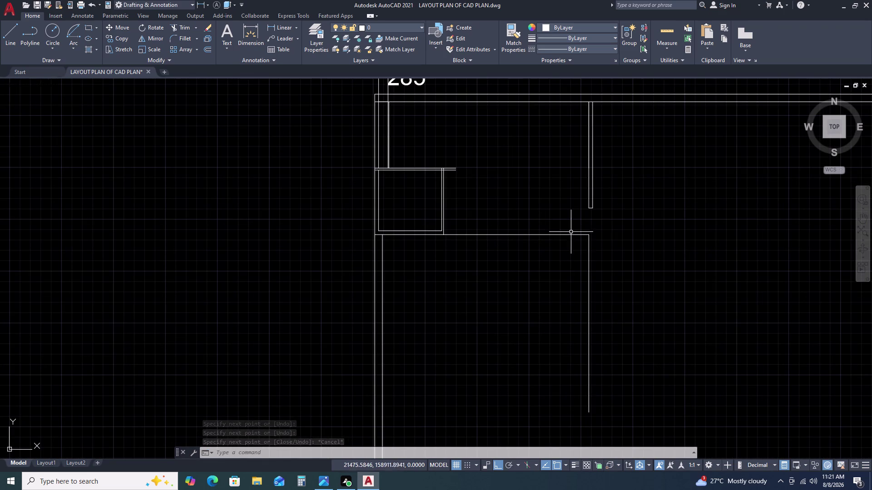
Select the new horizontal and vertical wall lines.
click(573, 230)
click(542, 280)
click(611, 283)
click(553, 293)
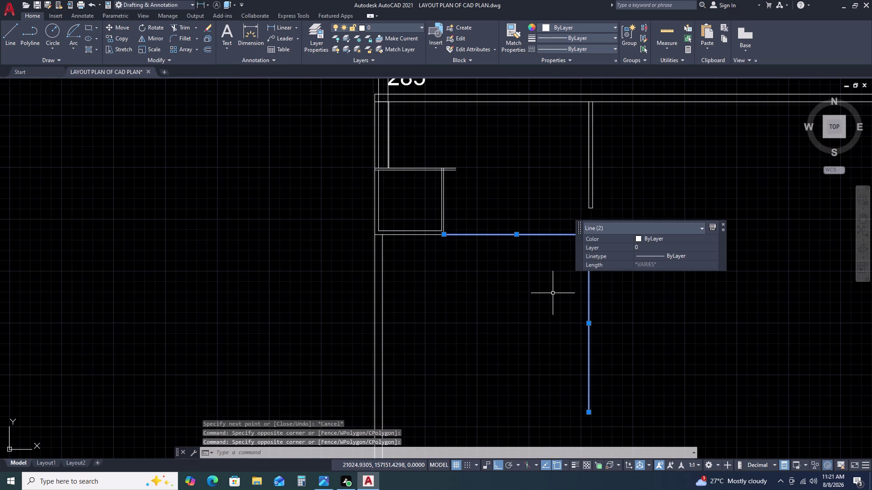
Offset the horizontal and vertical partition lines by 115.
text(O)
key(space)
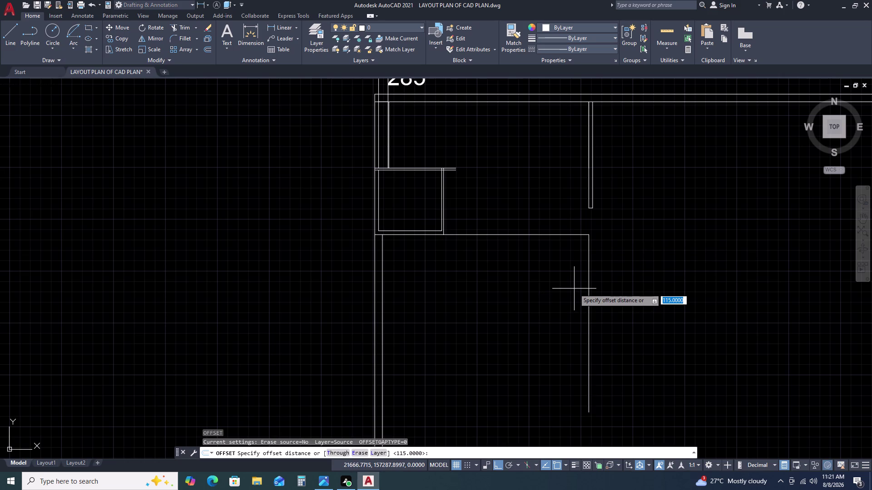
text(11)
text(5)
key(space)
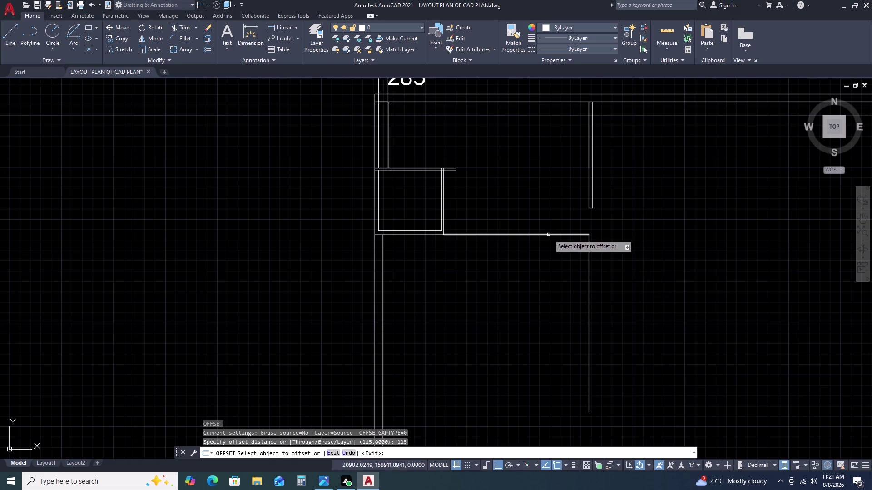
click(548, 235)
click(552, 218)
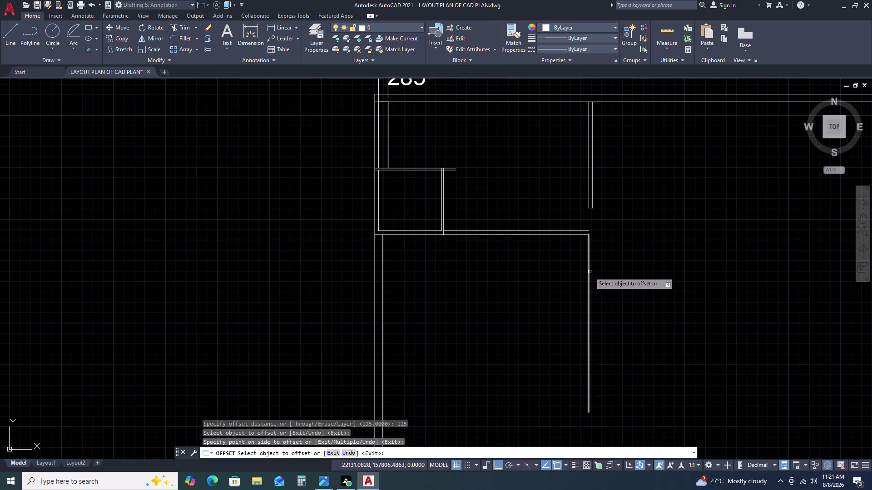
click(590, 273)
double_click(613, 281)
key(Escape)
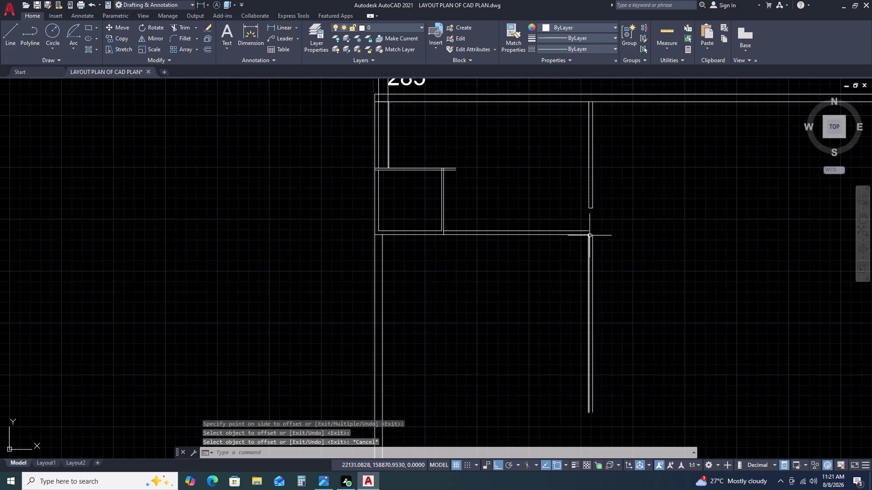
Fillet the outer corner of the new double wall.
text(F)
key(space)
click(585, 231)
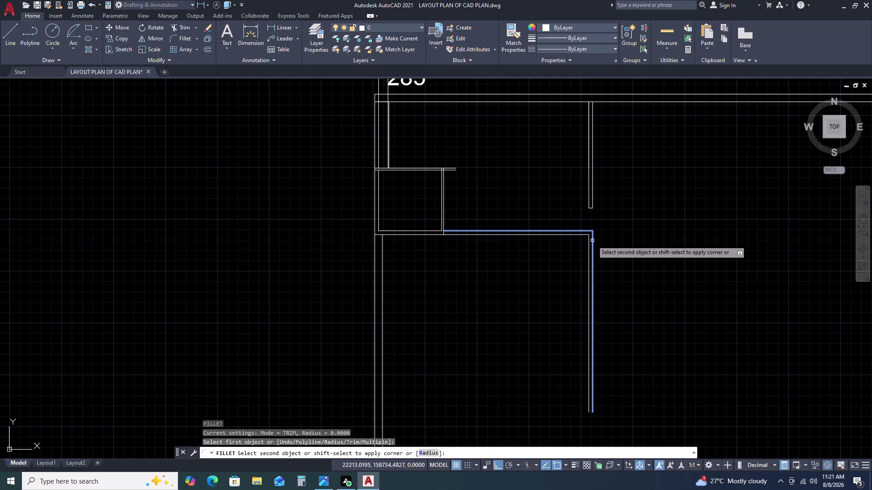
click(592, 243)
key(Escape)
scroll(up, 3)
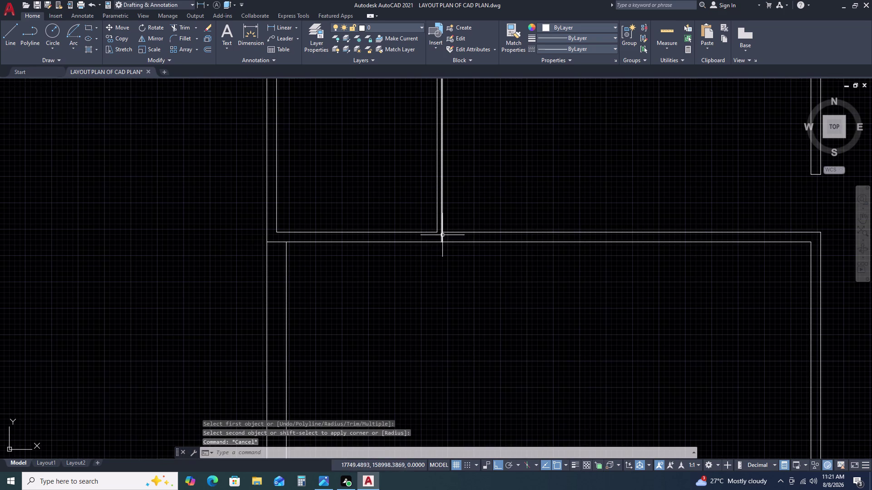
Trim the overlapping line ends at the wall junction.
text(TR)
key(space)
scroll(up, 3)
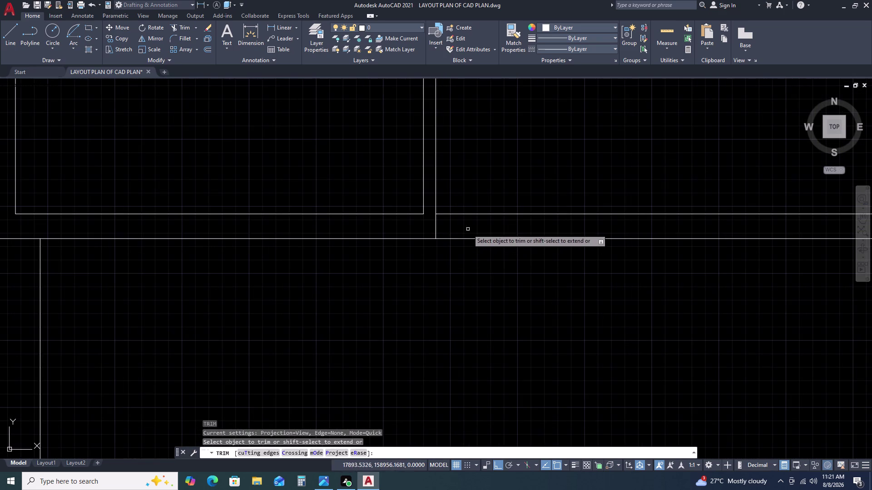
click(467, 229)
click(388, 228)
key(Escape)
scroll(down, 3)
middle_drag(701, 276, 693, 277)
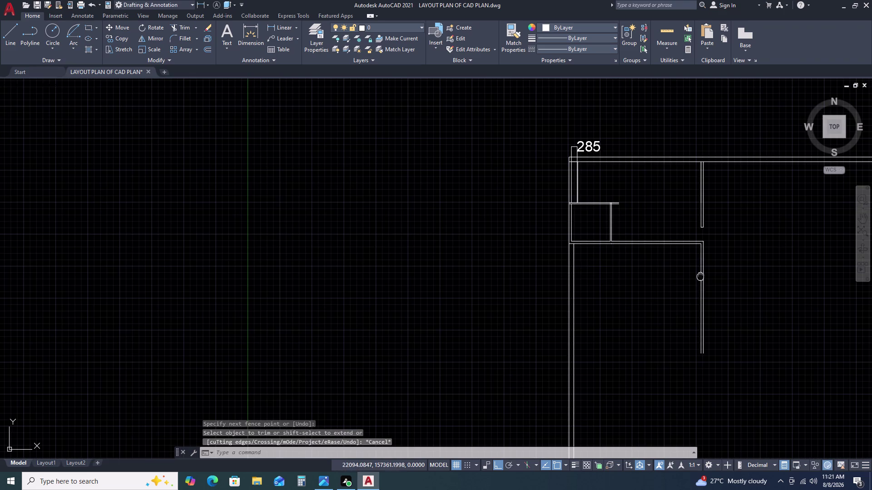
middle_drag(693, 277, 587, 257)
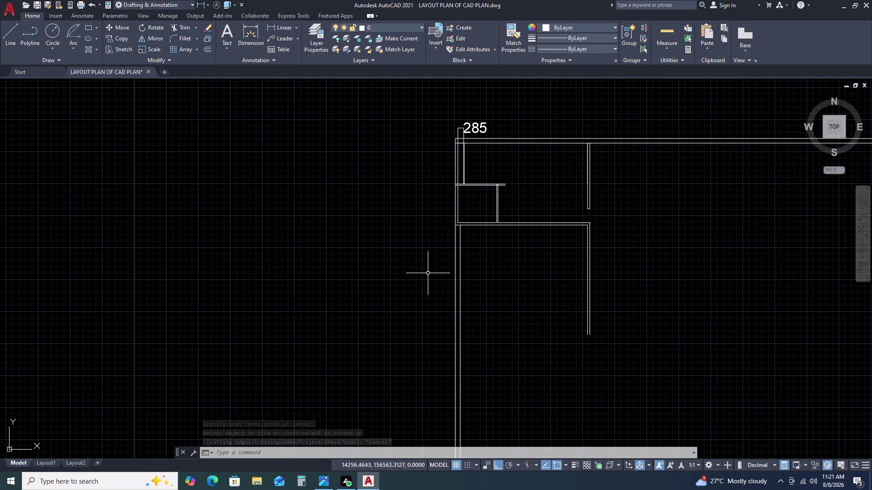
scroll(up, 3)
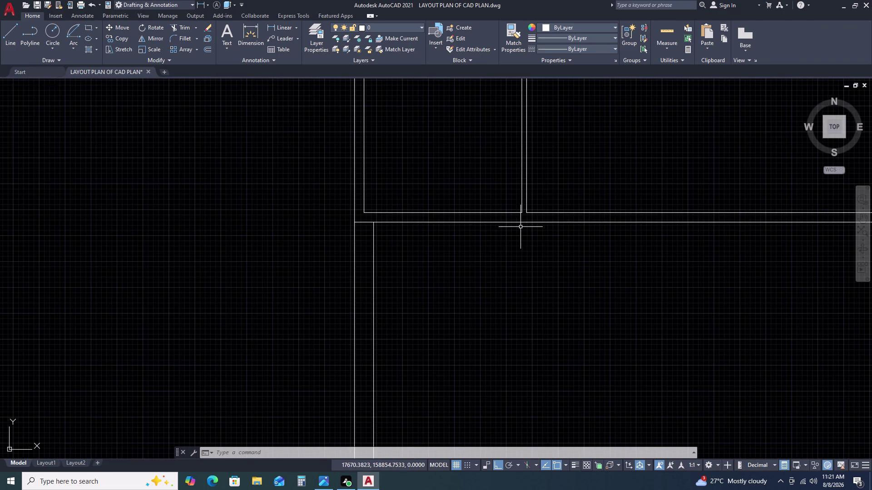
scroll(down, 3)
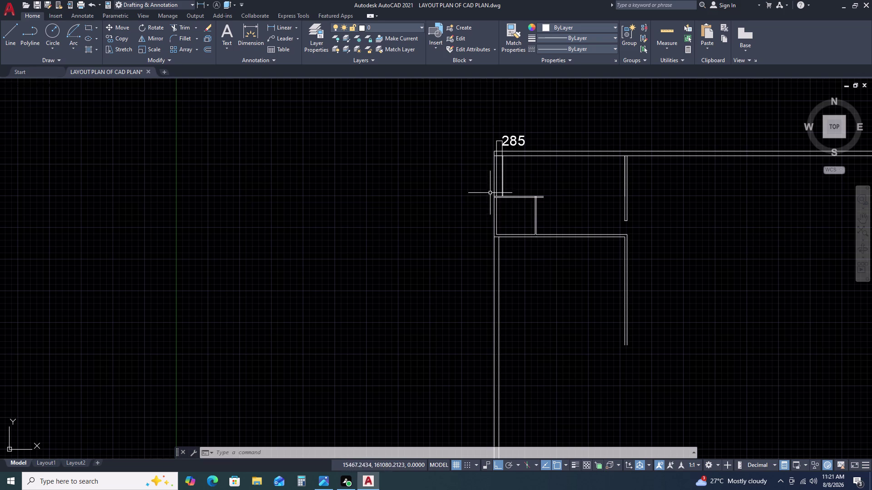
scroll(up, 3)
scroll(down, 3)
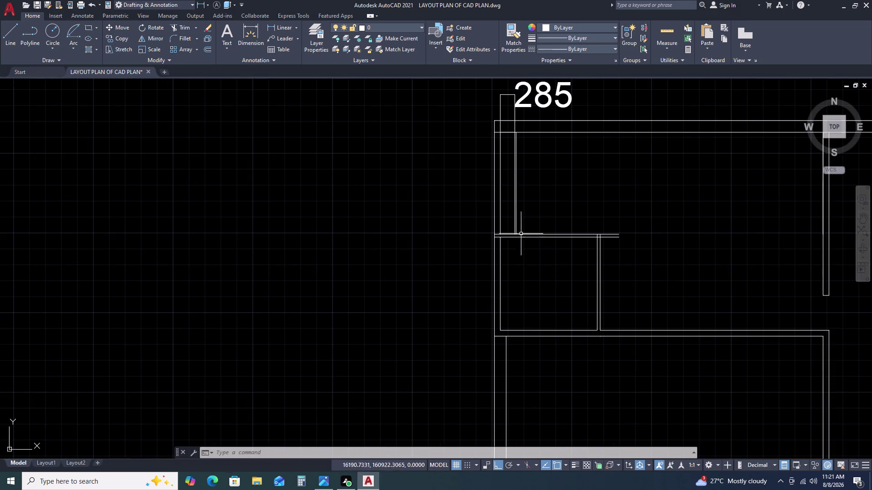
scroll(up, 3)
scroll(down, 3)
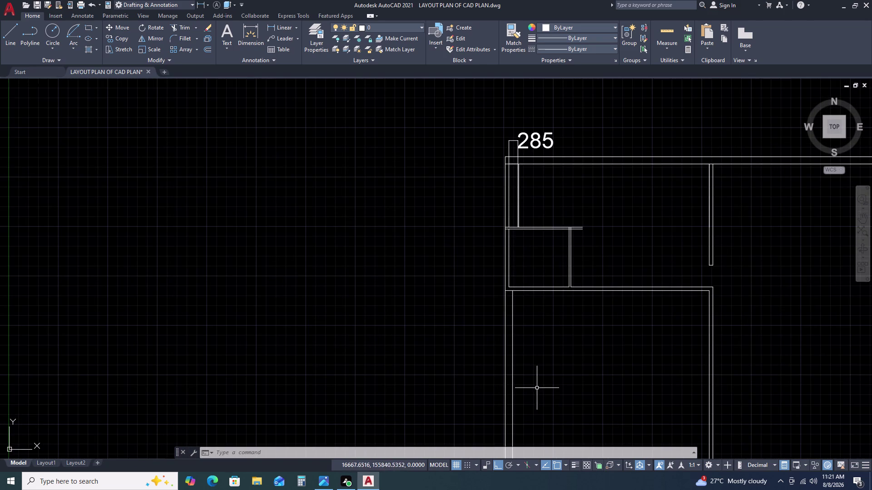
scroll(down, 3)
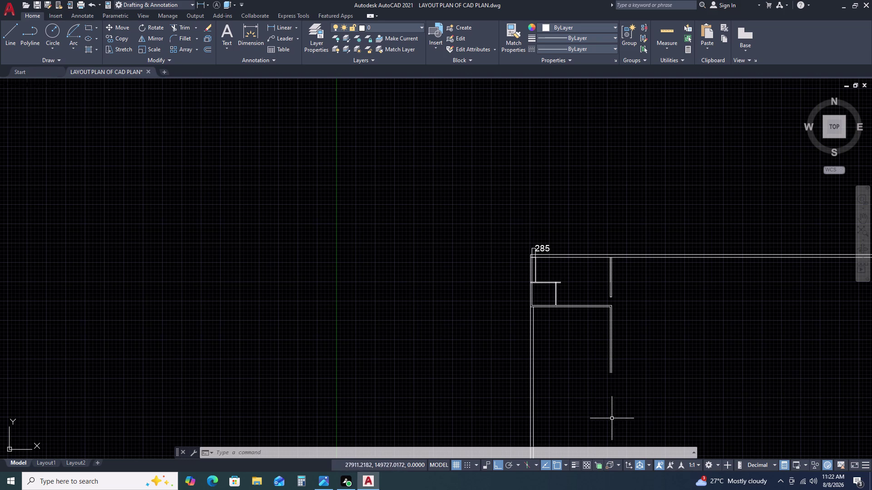
scroll(up, 3)
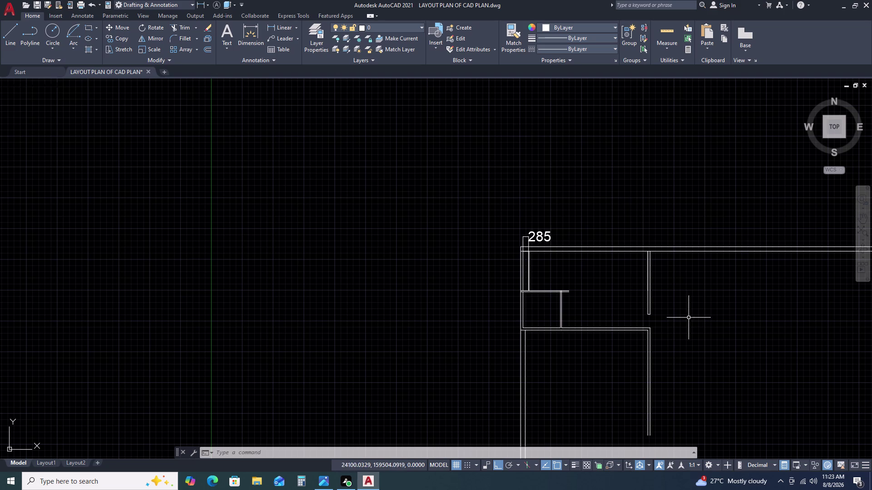
scroll(down, 3)
scroll(down, 3)
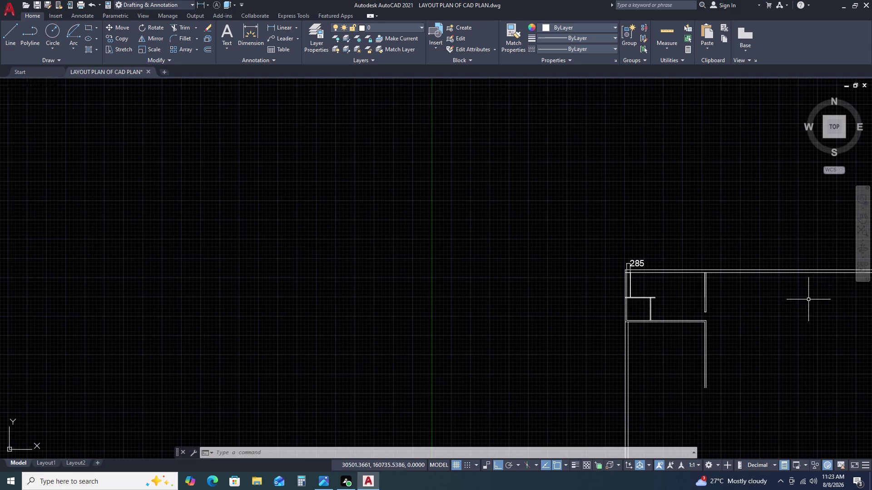
scroll(down, 3)
scroll(up, 3)
scroll(down, 3)
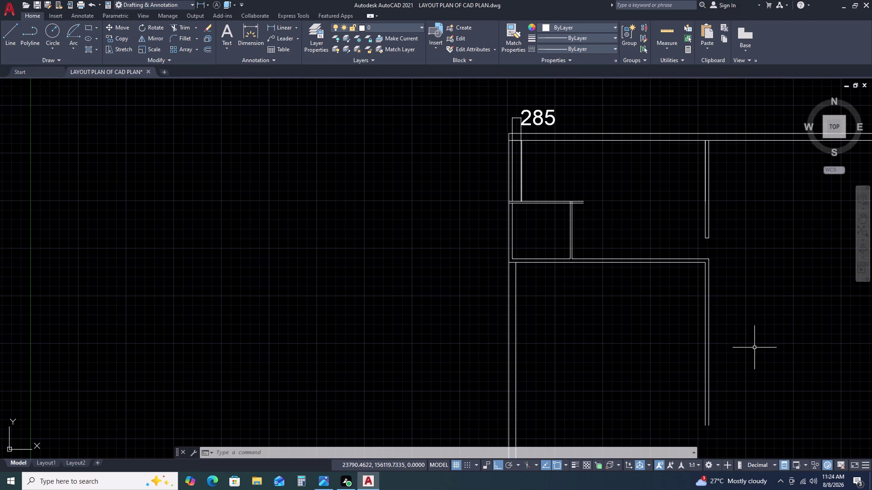
scroll(down, 3)
middle_drag(718, 319, 589, 274)
scroll(down, 3)
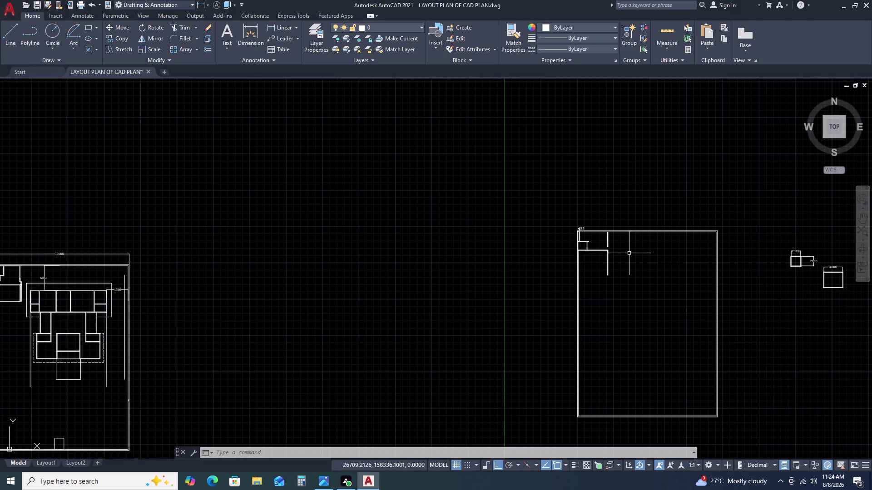
middle_drag(665, 302, 600, 272)
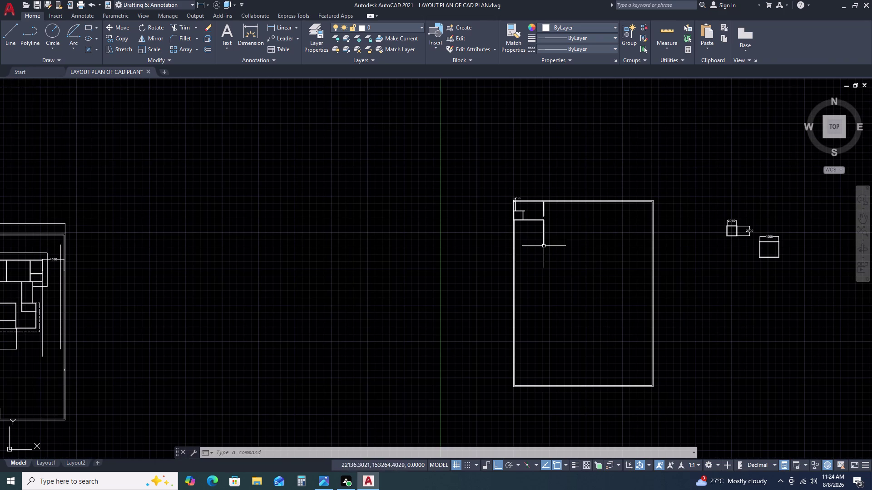
scroll(up, 3)
middle_click(470, 244)
middle_drag(618, 243, 448, 229)
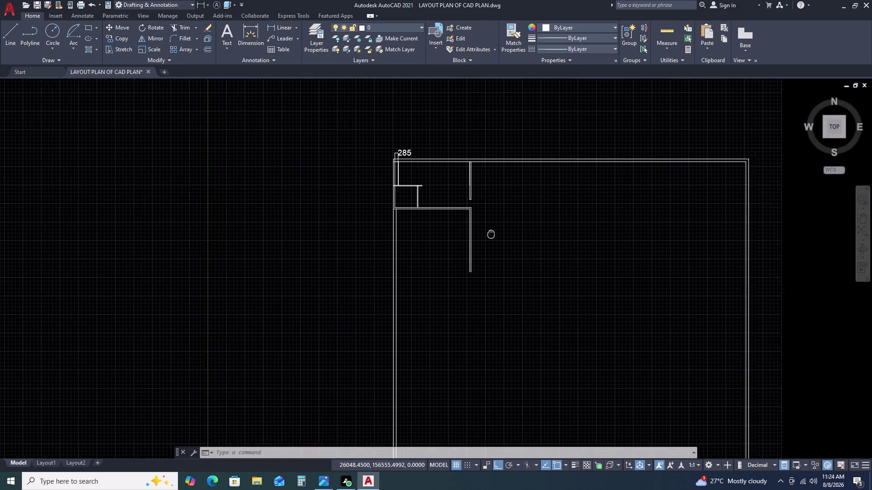
scroll(down, 3)
drag(563, 208, 563, 212)
Erase the seven stray objects right of the room outline via the right-click menu.
click(636, 266)
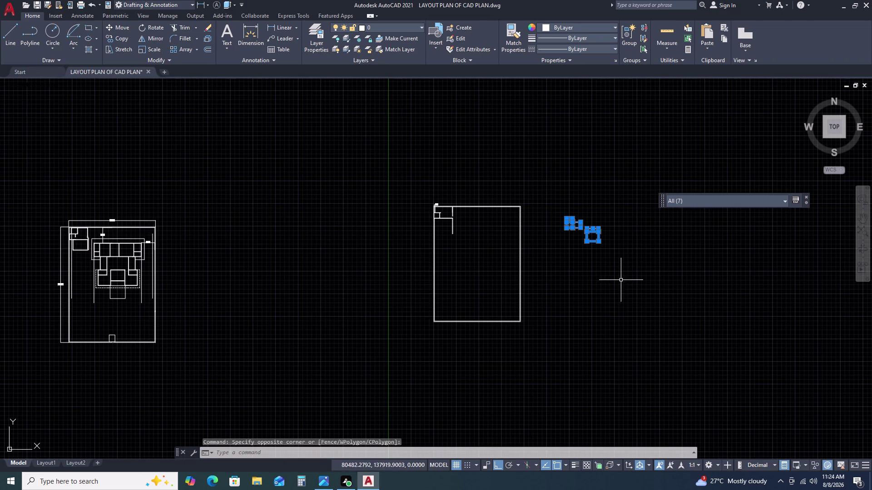
right_click(621, 281)
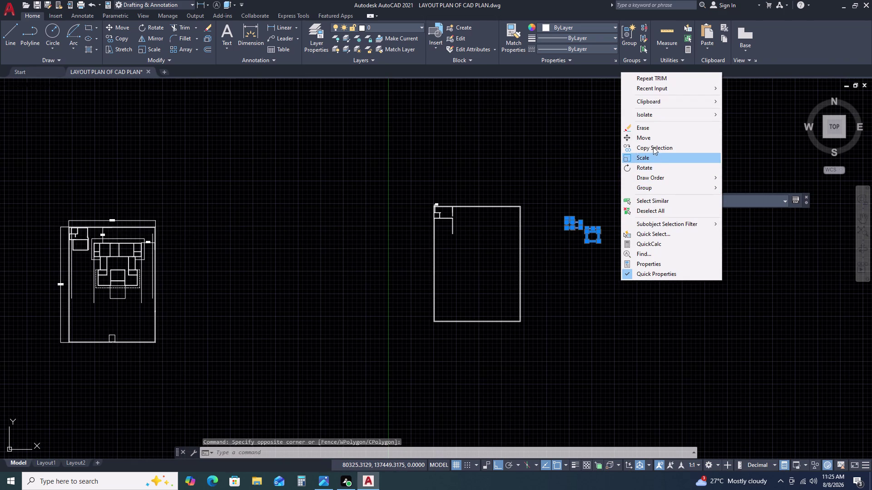
click(661, 130)
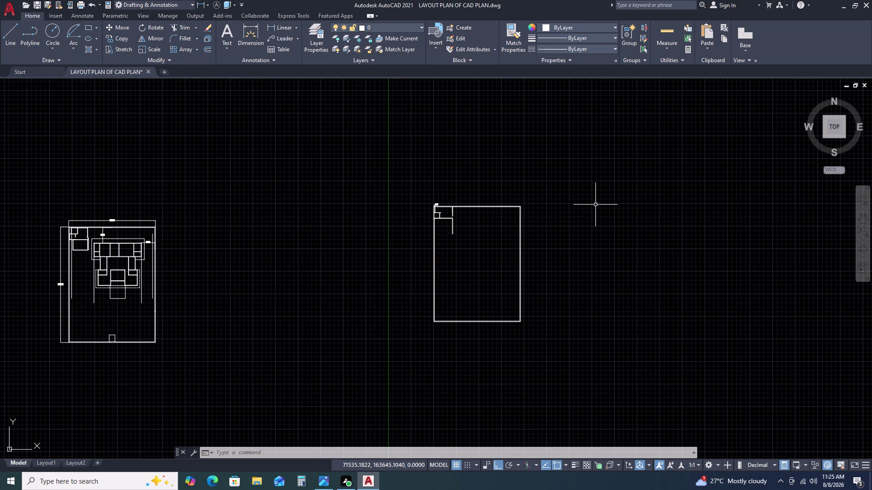
scroll(up, 3)
scroll(down, 3)
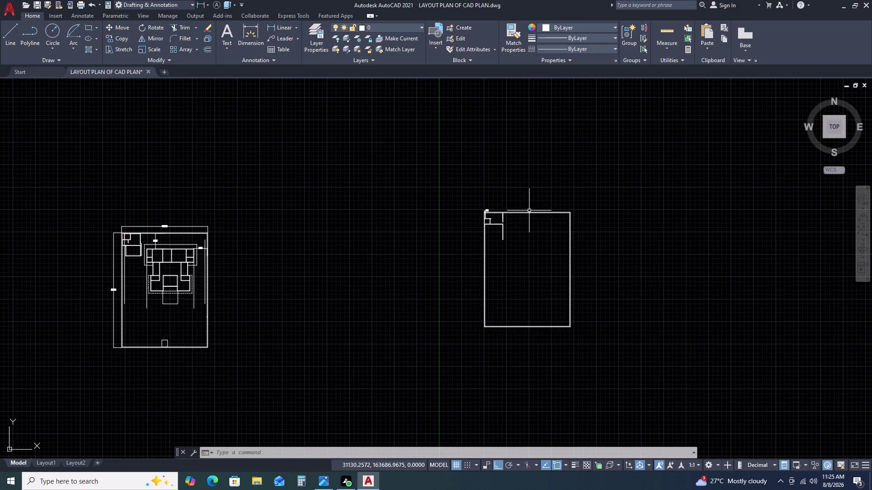
scroll(up, 3)
scroll(down, 3)
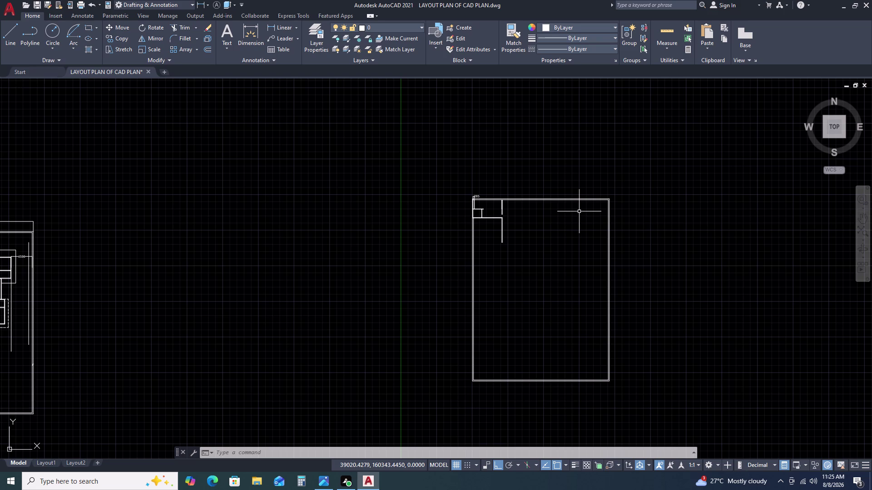
scroll(up, 3)
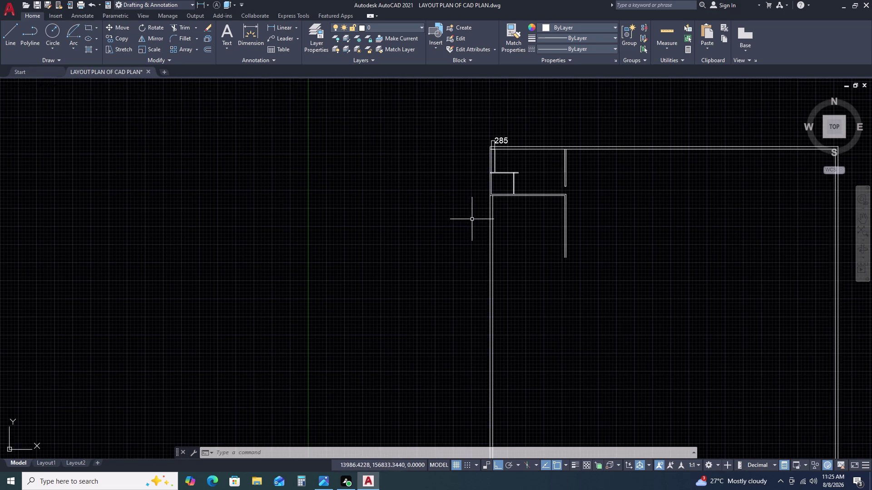
scroll(up, 3)
scroll(down, 3)
scroll(up, 3)
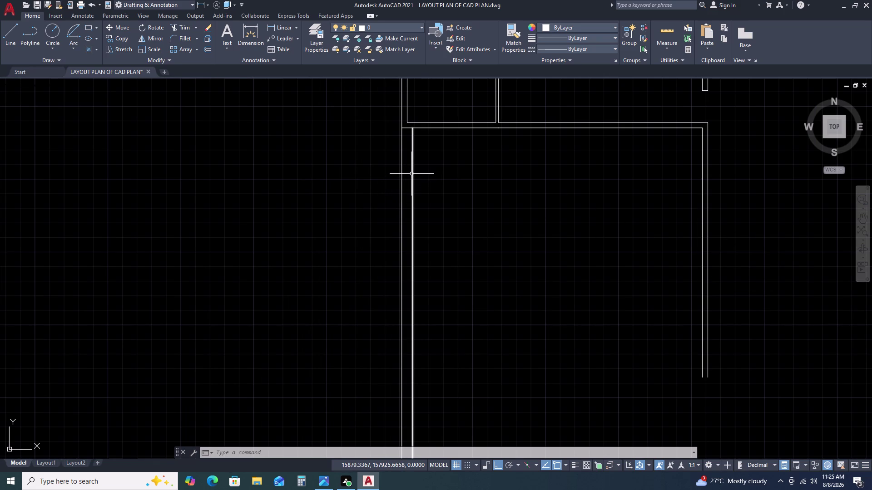
Start a line at the top inner wall corner and draw it 3600 downward.
key(l)
key(space)
click(413, 127)
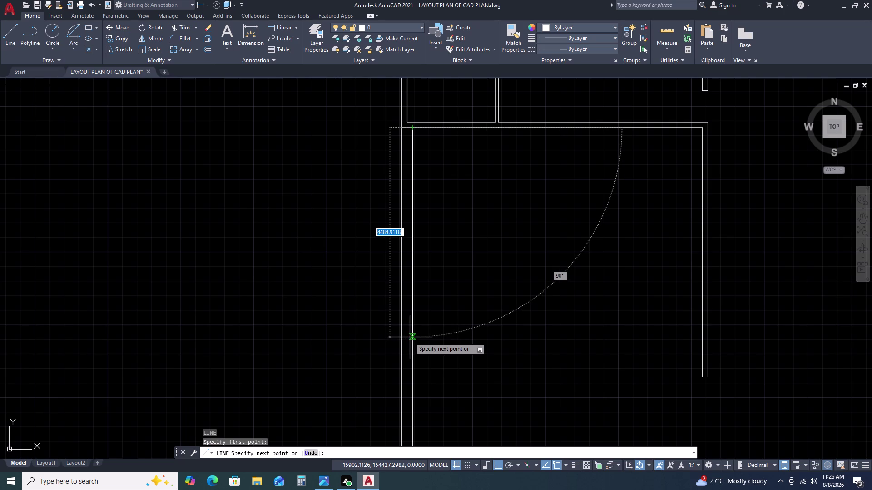
scroll(down, 3)
scroll(up, 3)
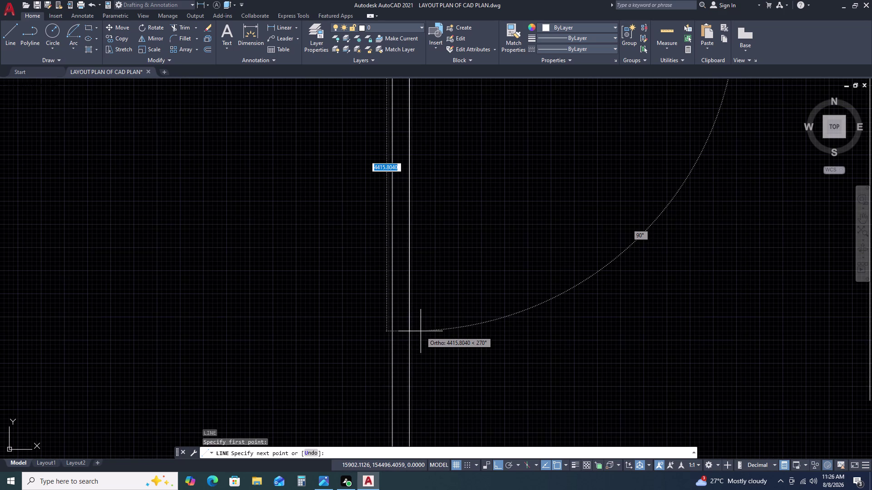
text(36)
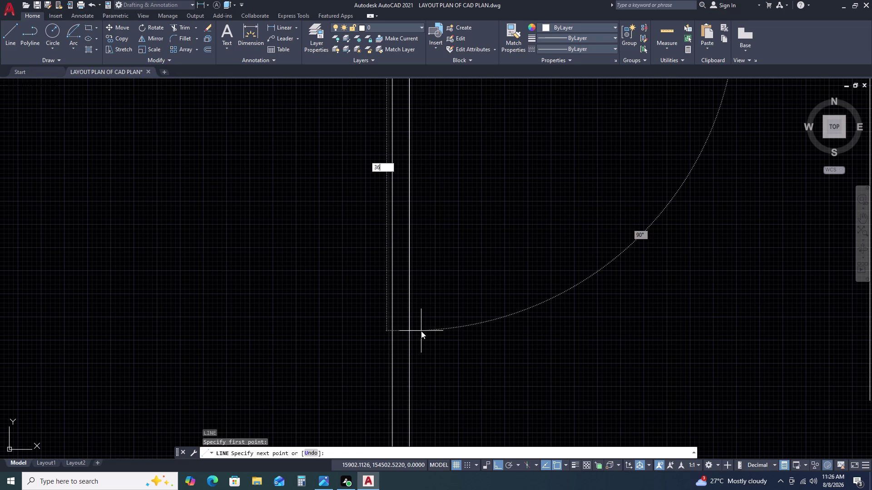
text(00)
key(space)
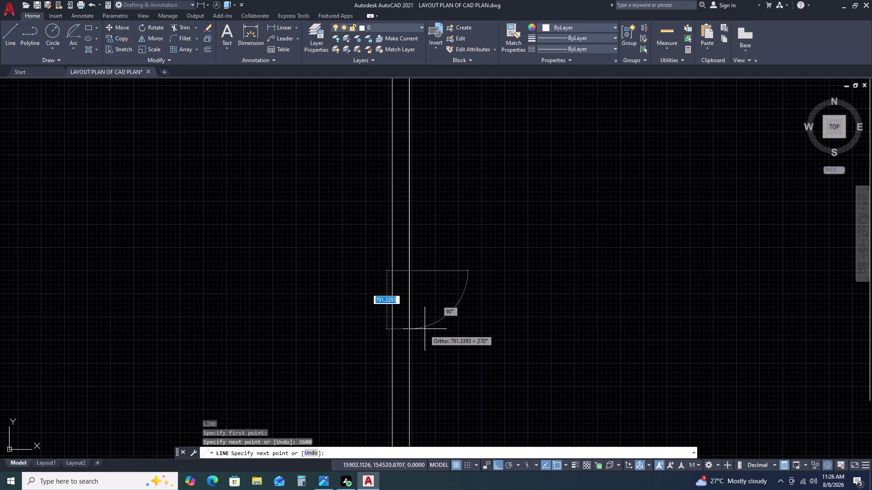
Add a 570 return to the right at its foot, then select both new lines.
scroll(down, 3)
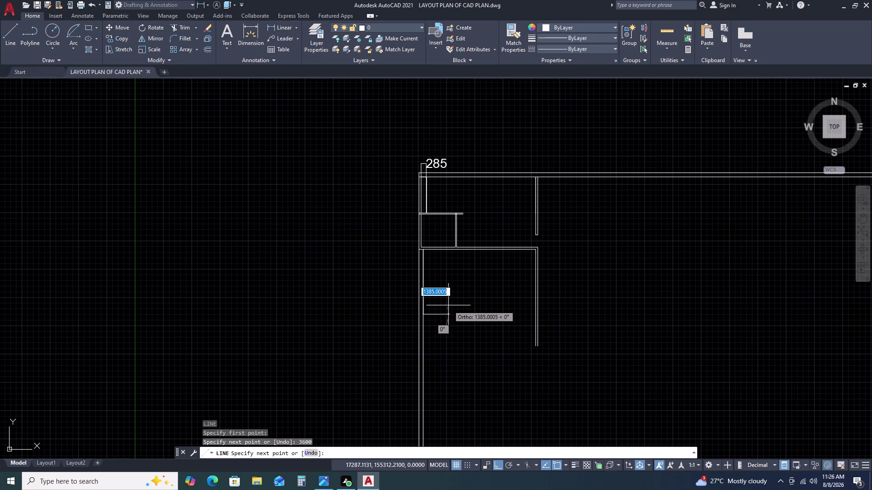
text(57)
key(0)
key(space)
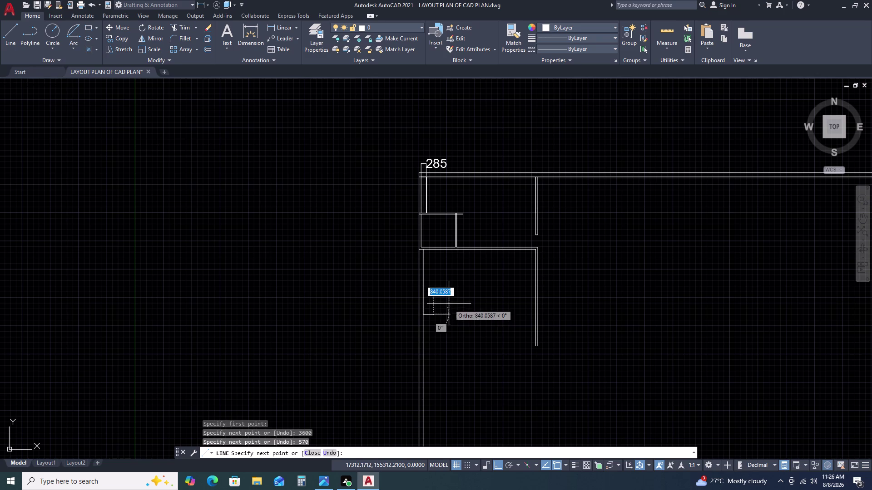
scroll(up, 3)
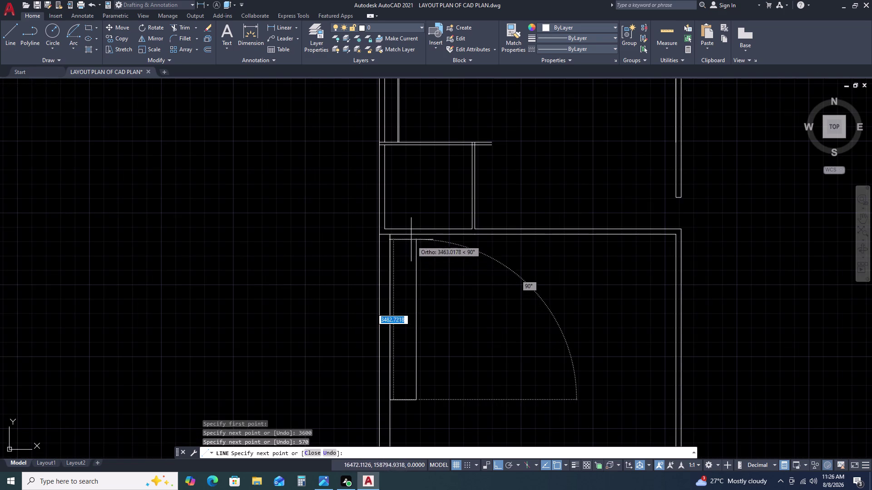
click(415, 235)
key(Escape)
click(427, 291)
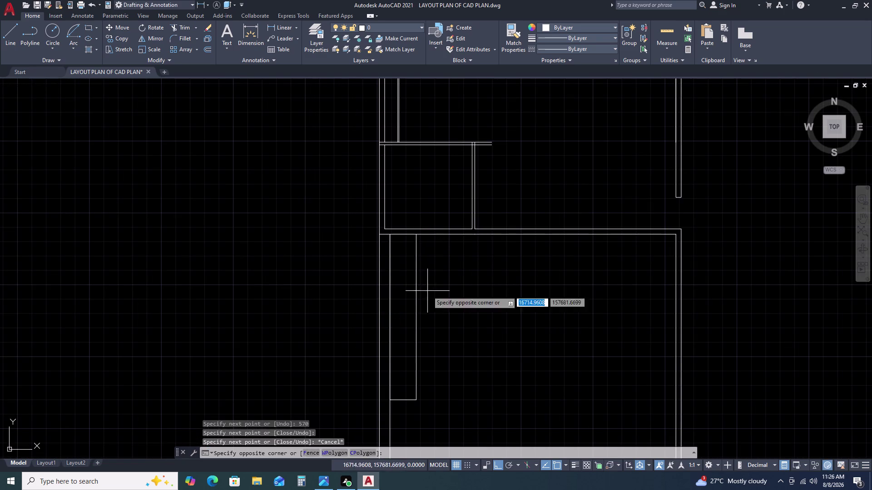
click(408, 407)
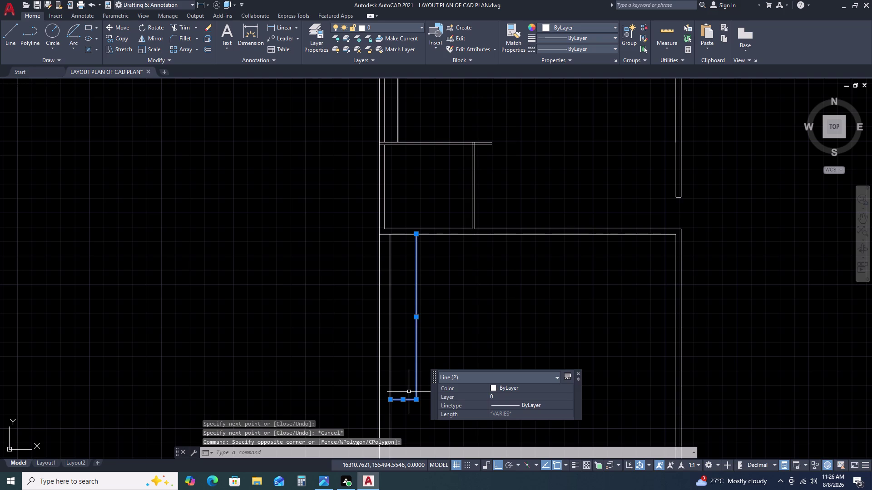
Offset the 3600 vertical line and the 570 horizontal line by 115.
text(O 115)
key(space)
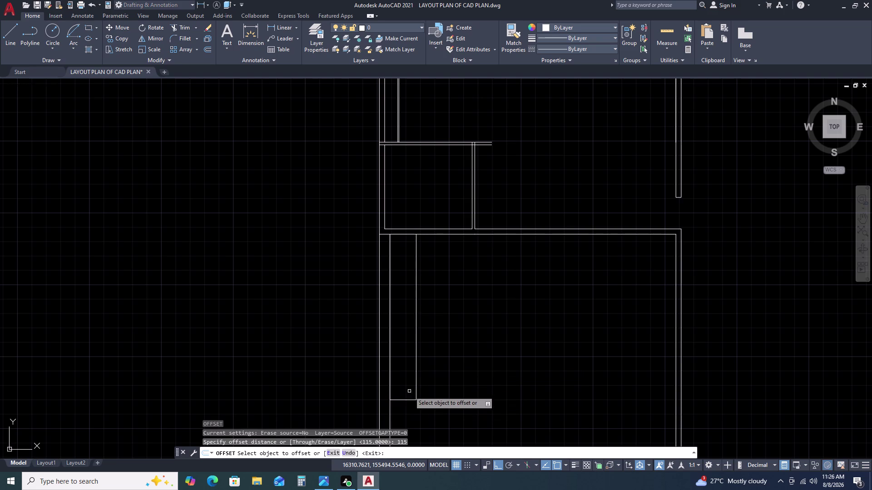
click(417, 394)
click(463, 394)
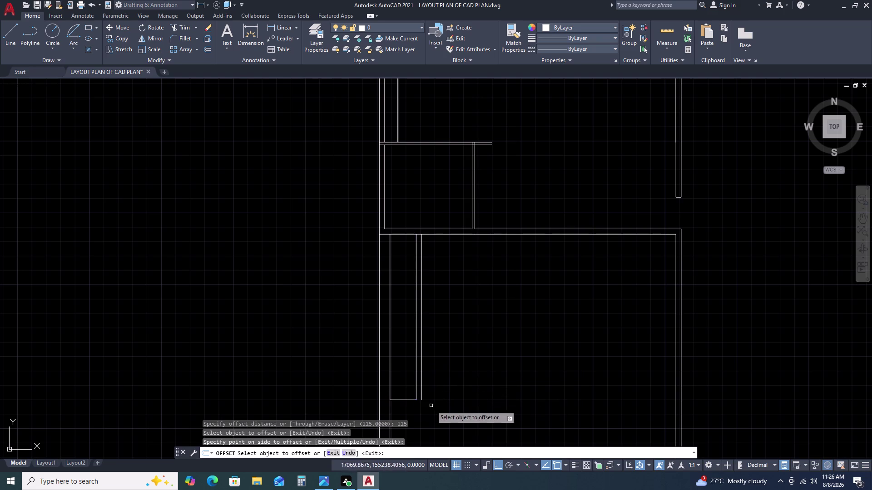
click(412, 400)
click(411, 410)
key(Escape)
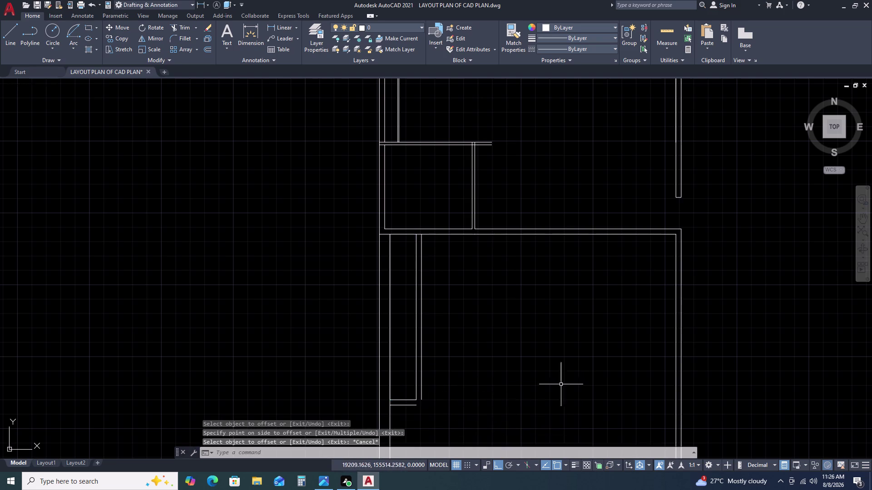
Fillet the two offset lines to close the partition's lower corner.
scroll(down, 3)
text(F)
key(space)
scroll(up, 3)
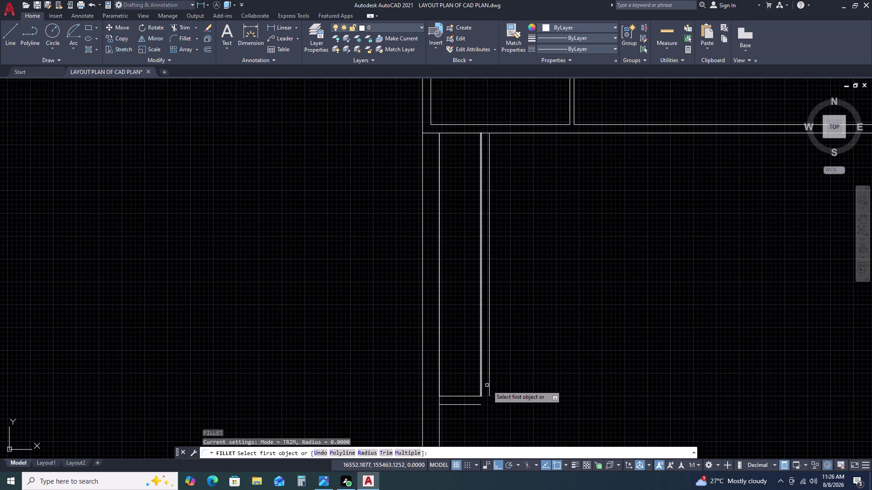
click(490, 385)
click(479, 403)
scroll(down, 3)
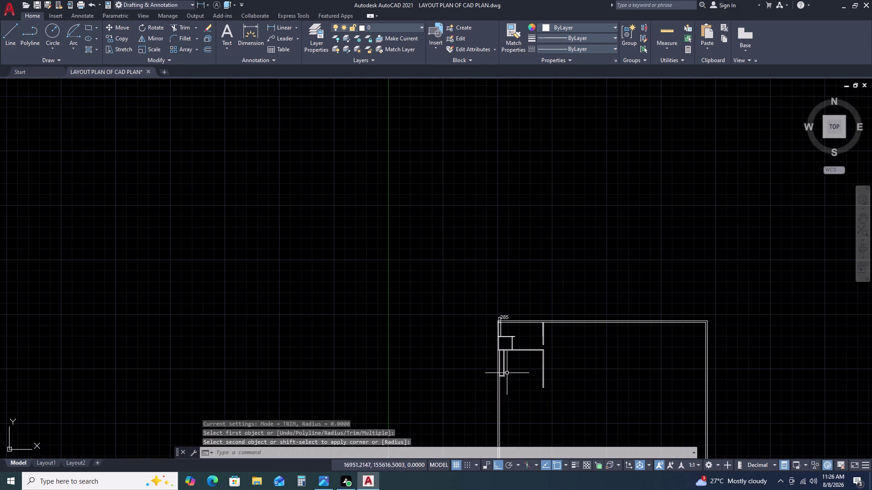
key(Escape)
middle_drag(583, 409, 573, 338)
scroll(up, 3)
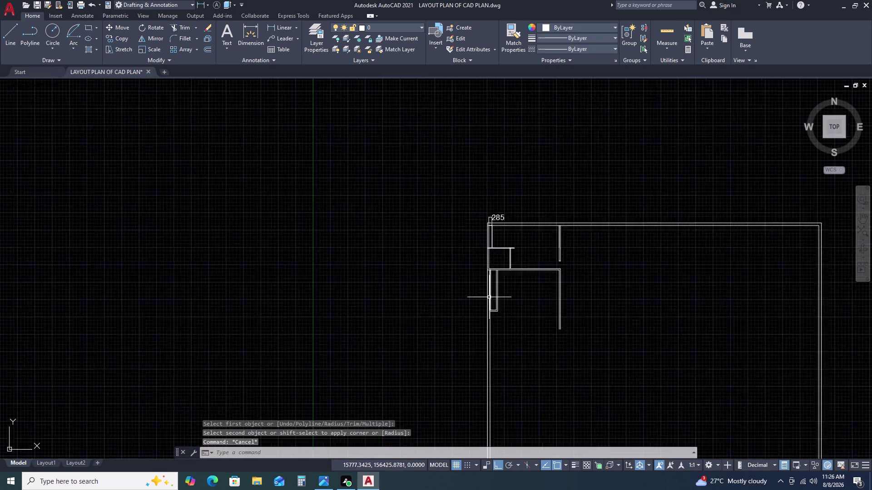
scroll(up, 3)
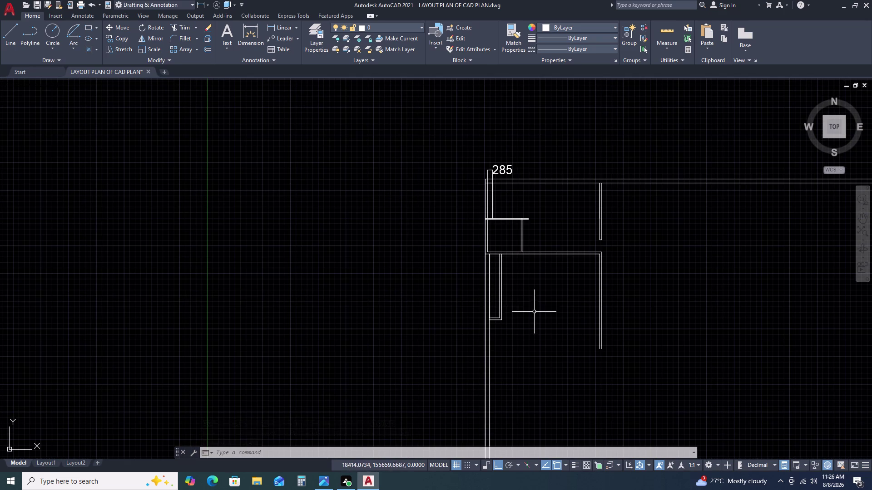
scroll(up, 3)
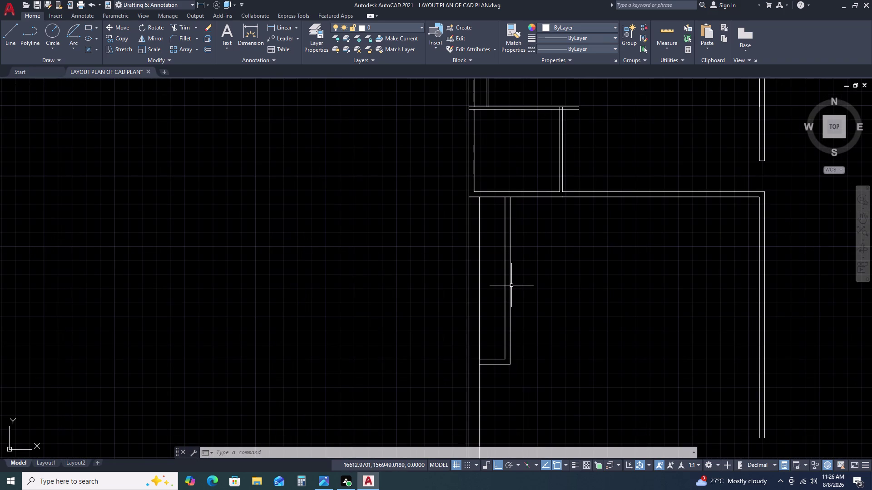
Offset a wall line 5000 across.
click(512, 286)
text(O)
key(space)
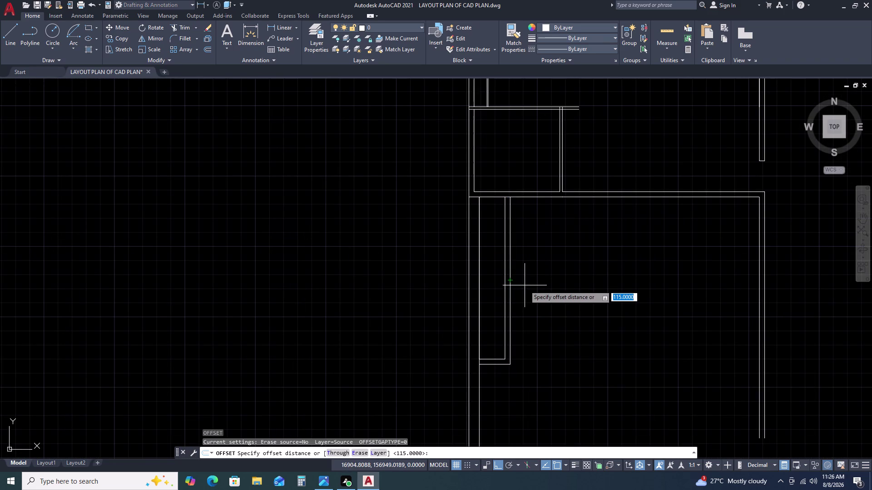
key(5)
text(00)
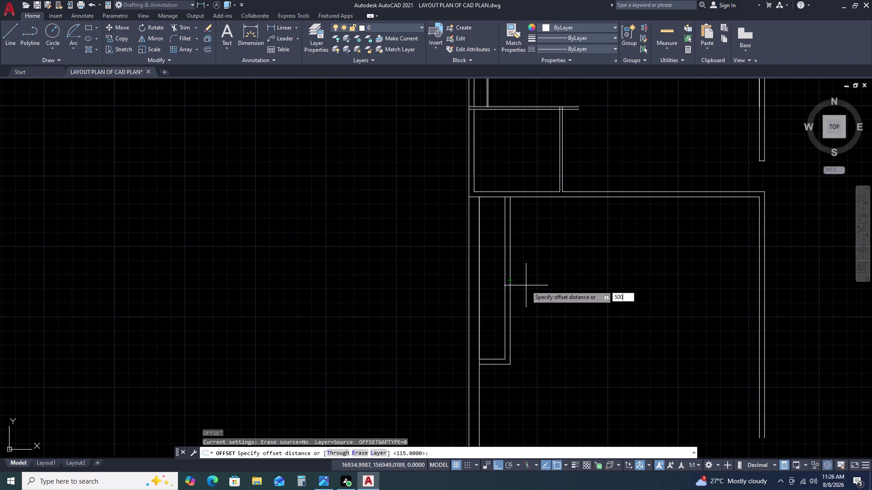
text(0)
key(space)
click(618, 312)
scroll(down, 3)
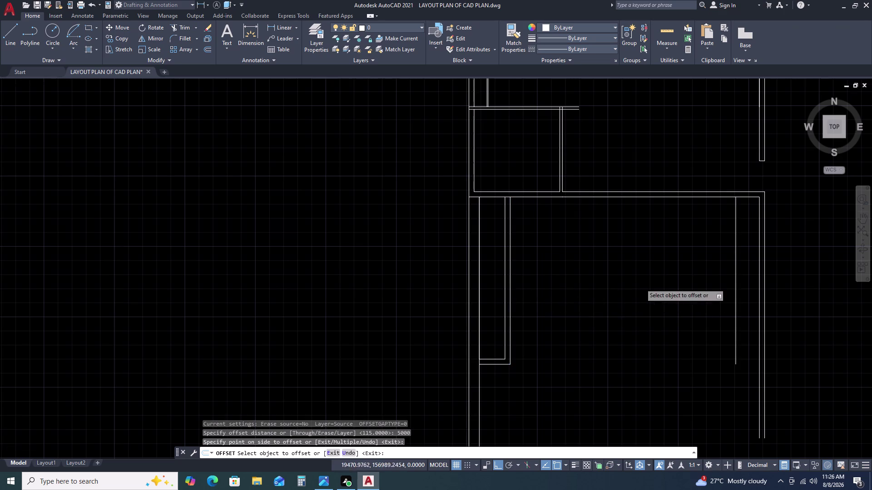
scroll(down, 3)
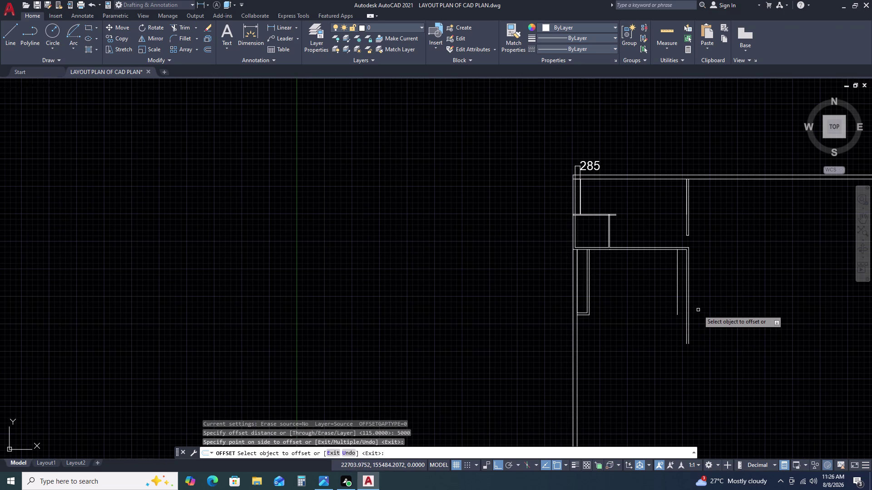
key(Escape)
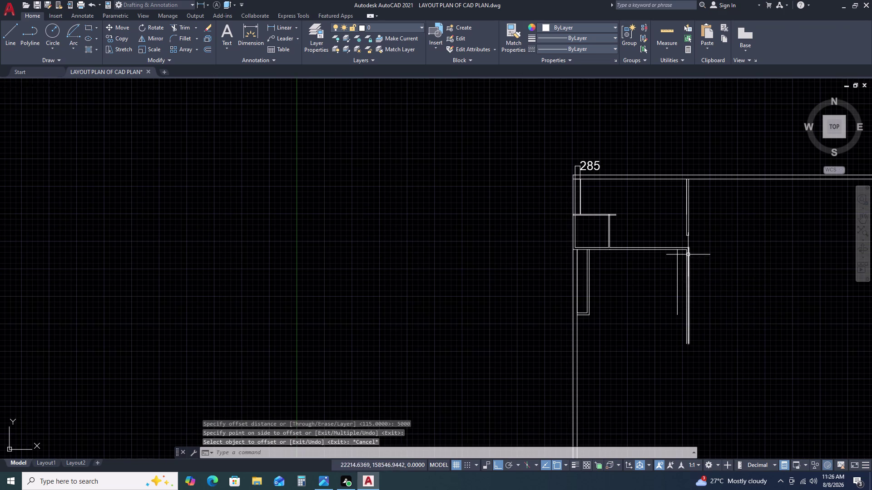
Delete the two stray leftover lines on the right.
scroll(up, 3)
triple_click(713, 265)
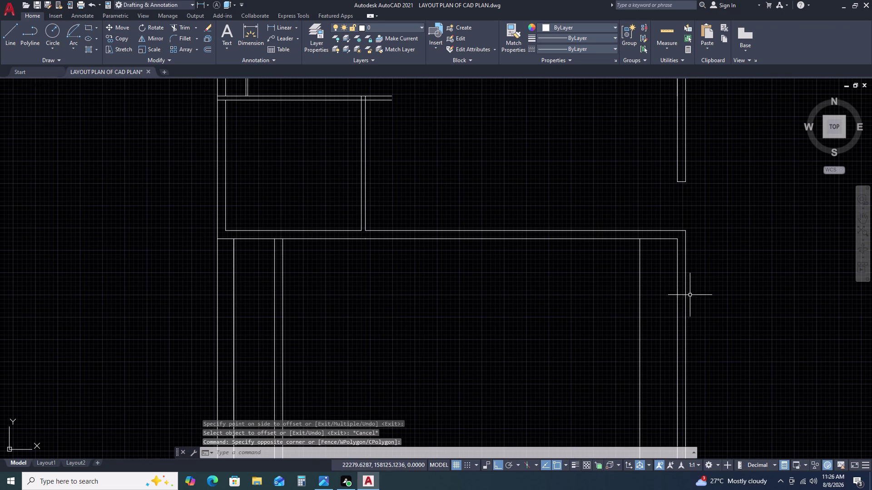
click(696, 313)
click(662, 333)
key(Delete)
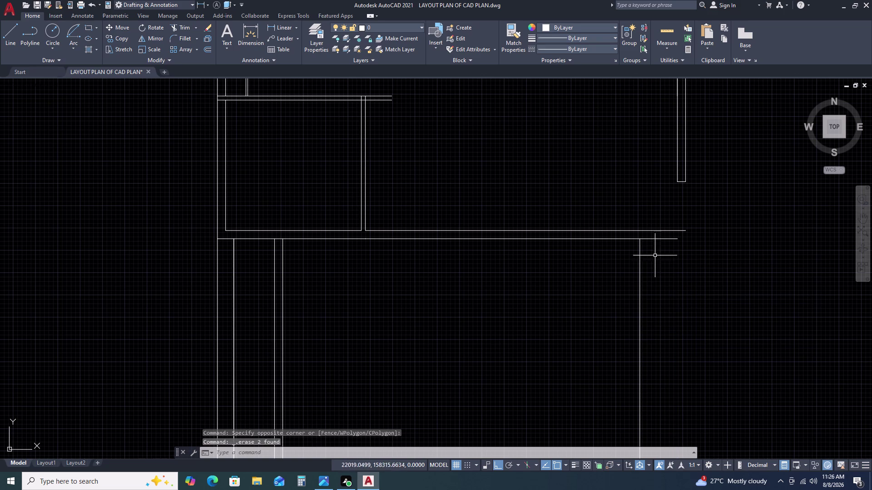
Fillet two wall lines into a clean corner.
key(f)
key(space)
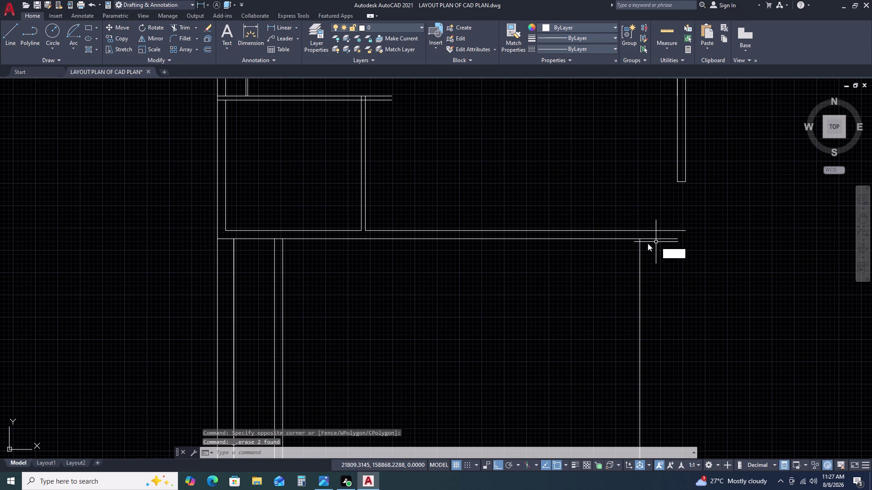
click(620, 238)
click(640, 252)
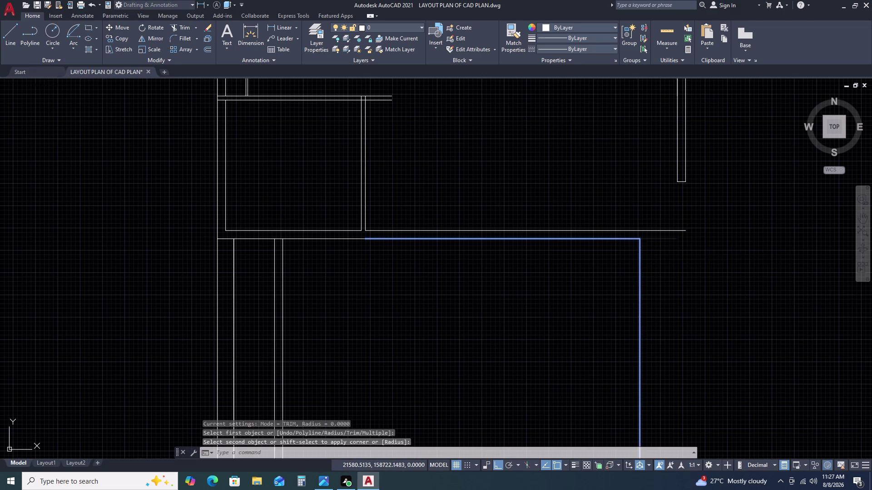
key(Escape)
Offset the short vertical wall line by 115 to double it.
scroll(down, 3)
click(663, 265)
click(623, 288)
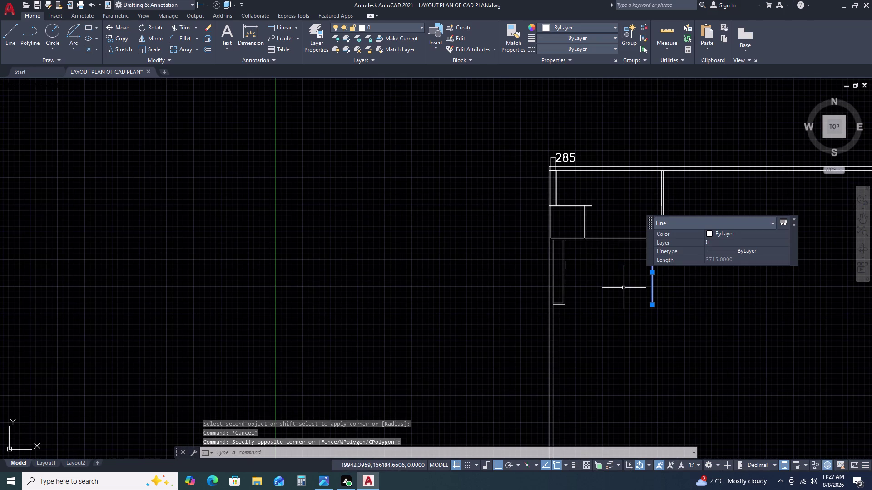
key(o)
key(space)
text(11)
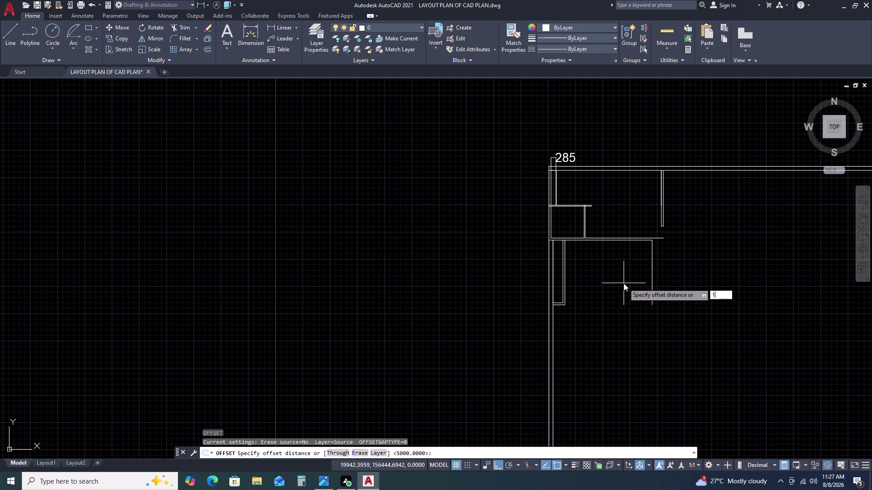
key(5)
key(space)
click(673, 280)
key(Escape)
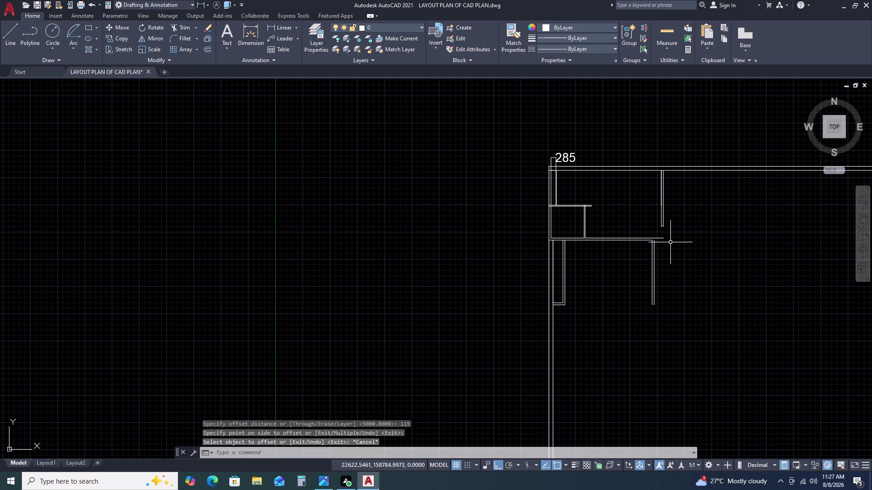
Fillet the horizontal wall line with the new vertical line, then undo it.
key(f)
key(space)
click(664, 238)
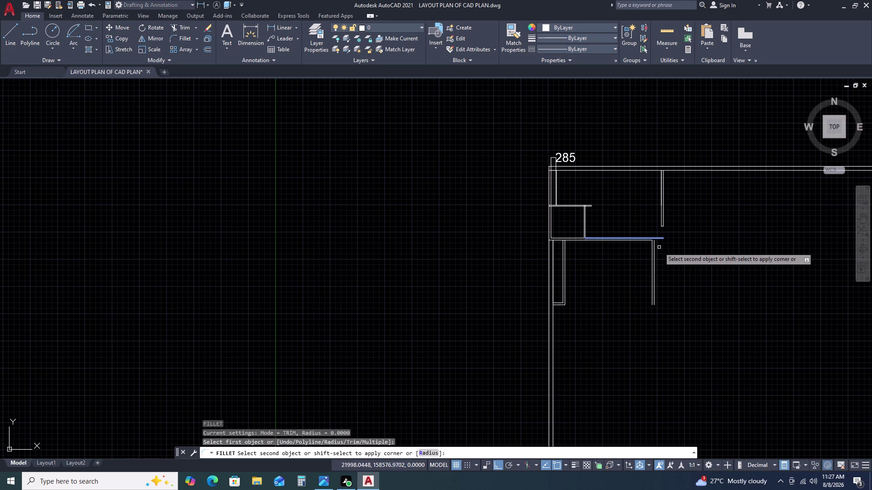
click(655, 254)
key(ctrl+z)
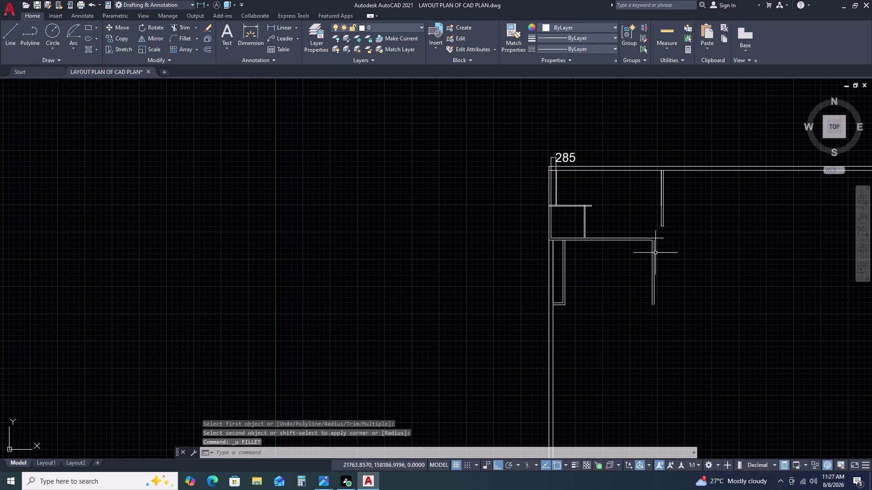
Fillet the upper wall line with the new line to close the top corner.
text(F)
key(space)
scroll(up, 3)
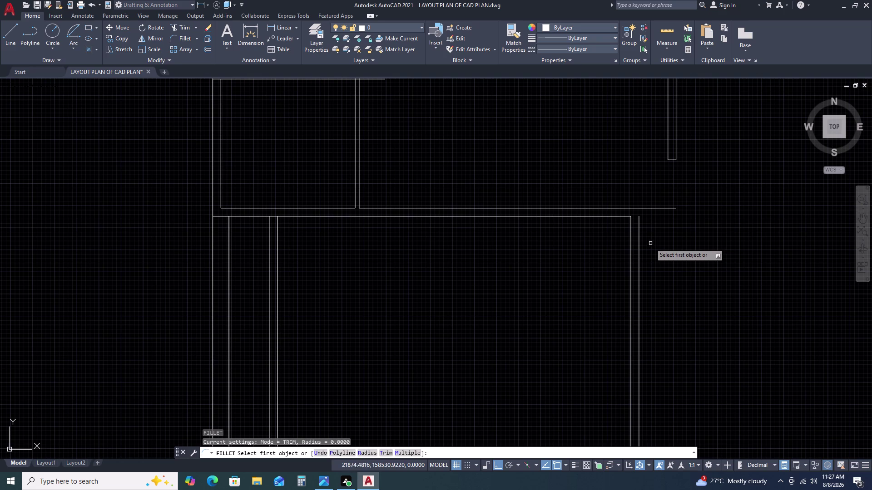
click(640, 257)
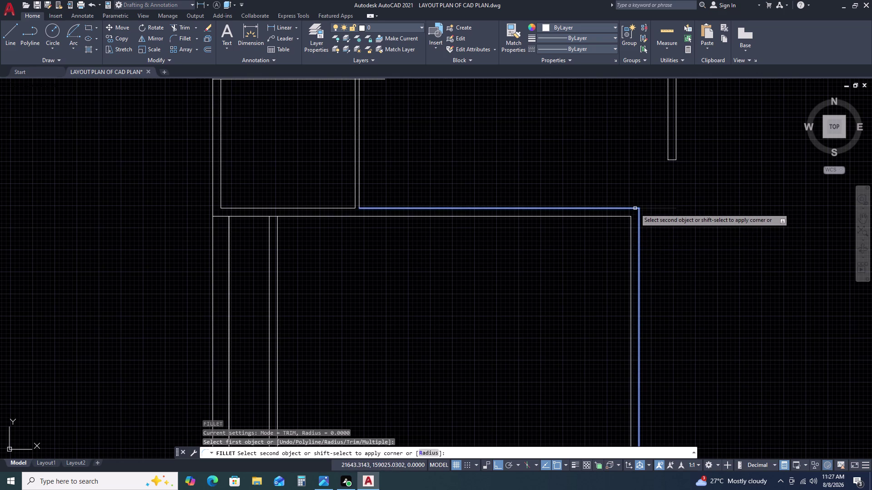
click(634, 209)
key(Escape)
scroll(down, 3)
middle_drag(703, 304, 702, 305)
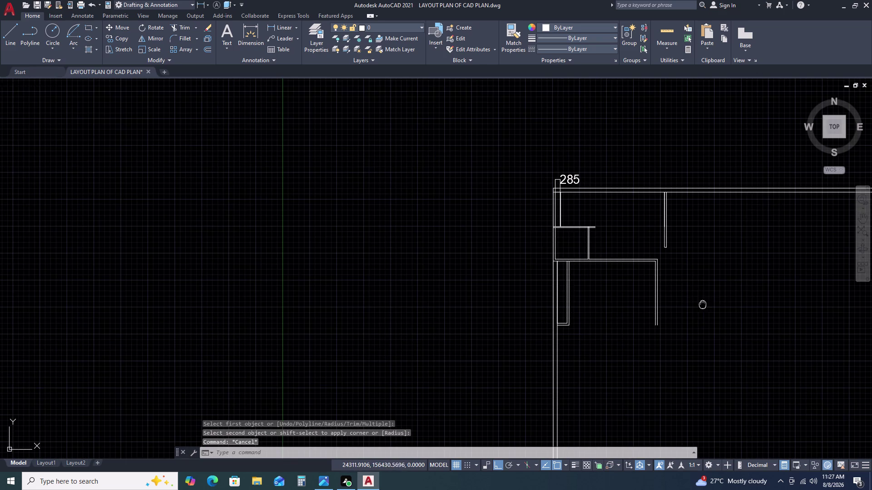
middle_drag(702, 305, 622, 245)
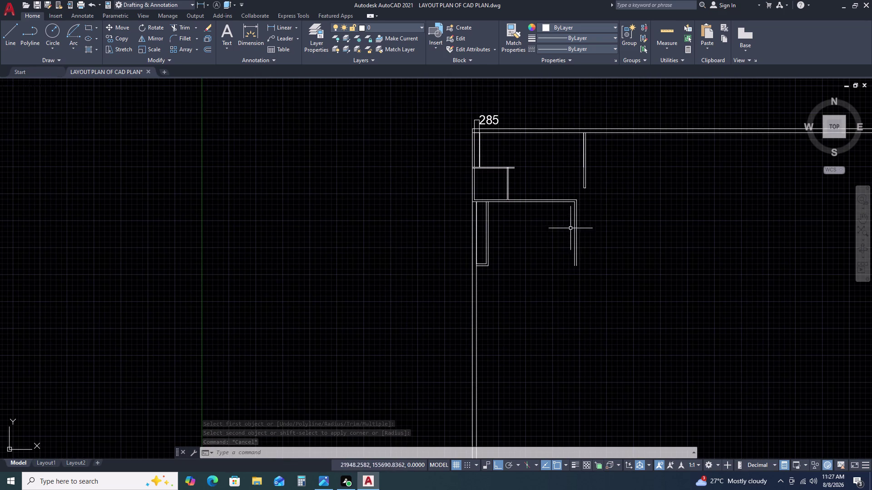
Start a rectangle with its first corner at the partition end.
scroll(up, 3)
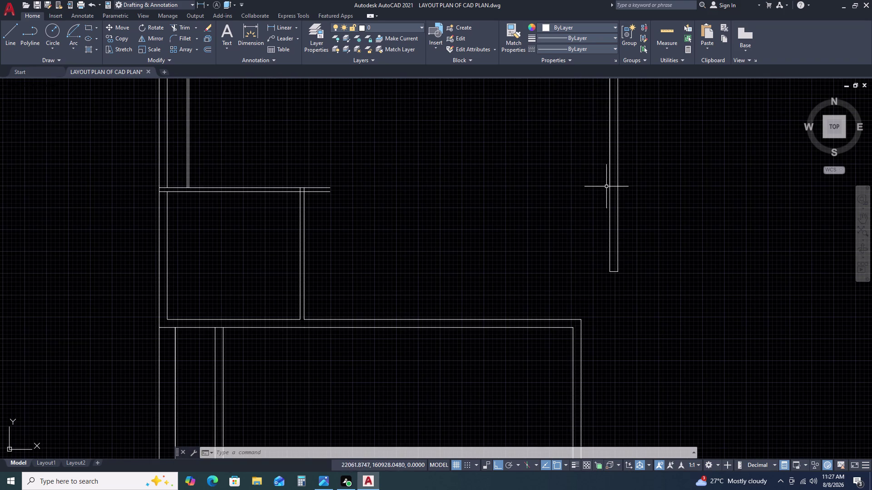
click(610, 185)
key(Escape)
scroll(down, 3)
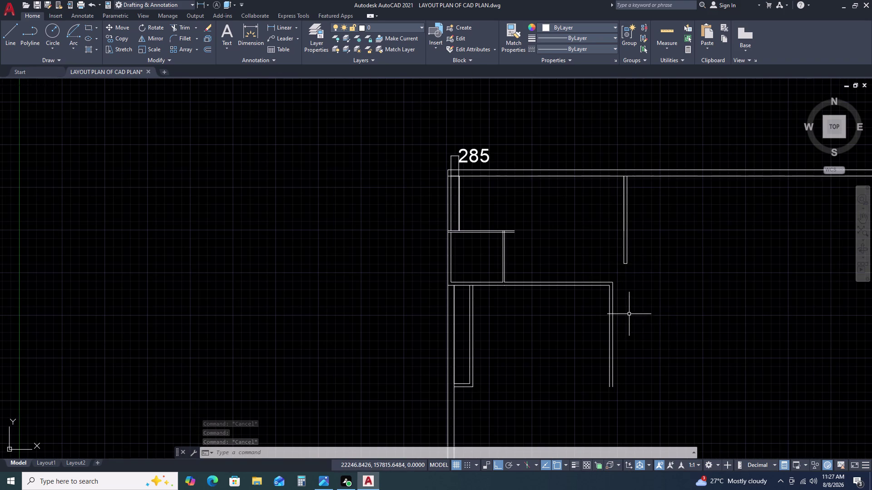
text(R)
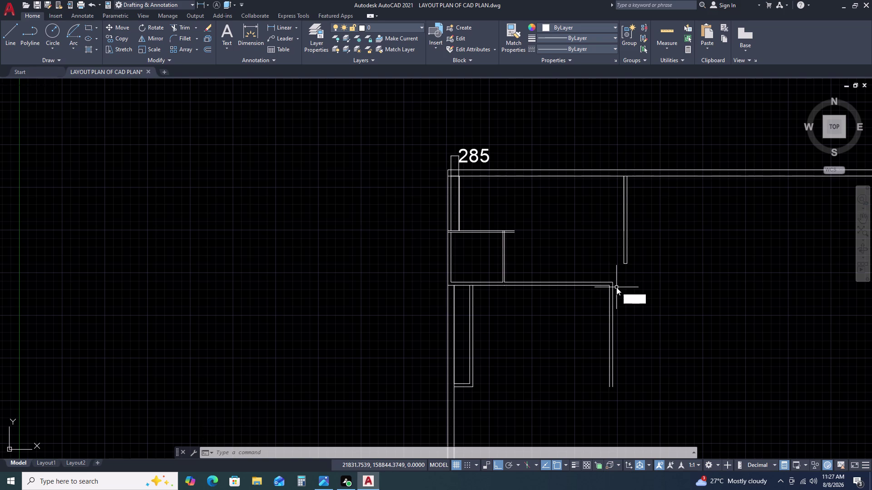
text(E)
key(c)
key(space)
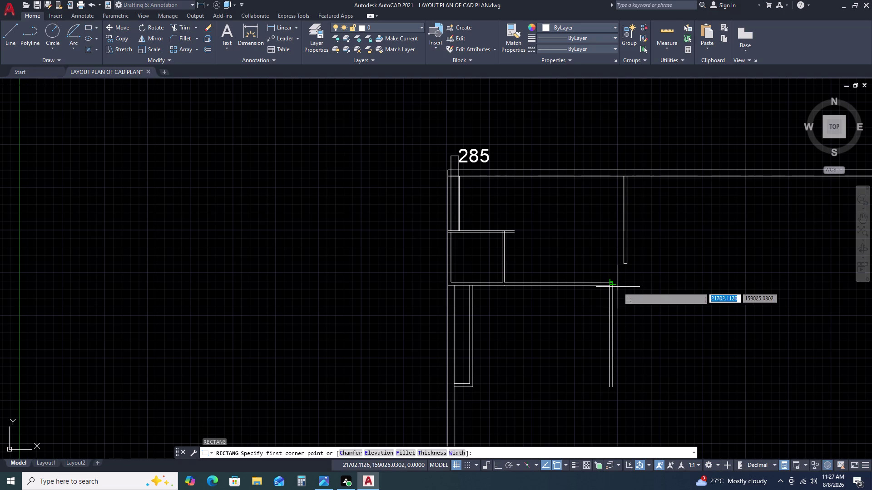
click(640, 290)
Give the rectangle dimensions 230 by 3500 and place it below right.
text(D)
key(space)
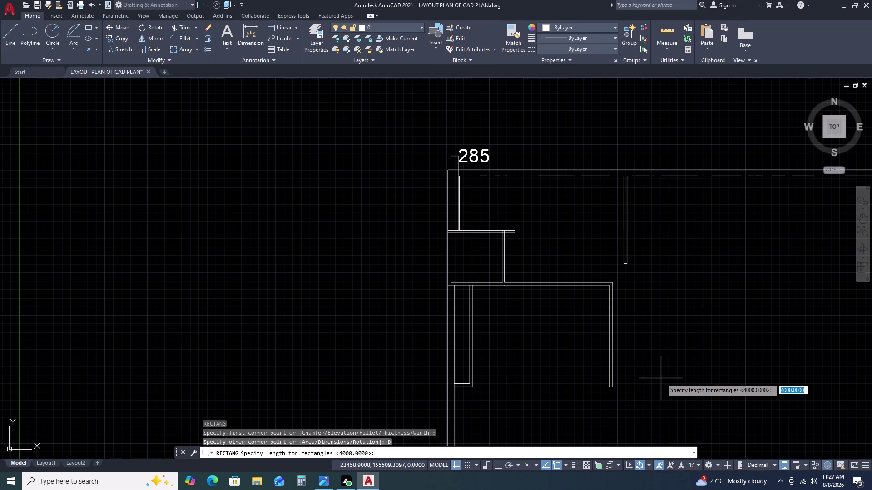
text(23)
key(0)
key(space)
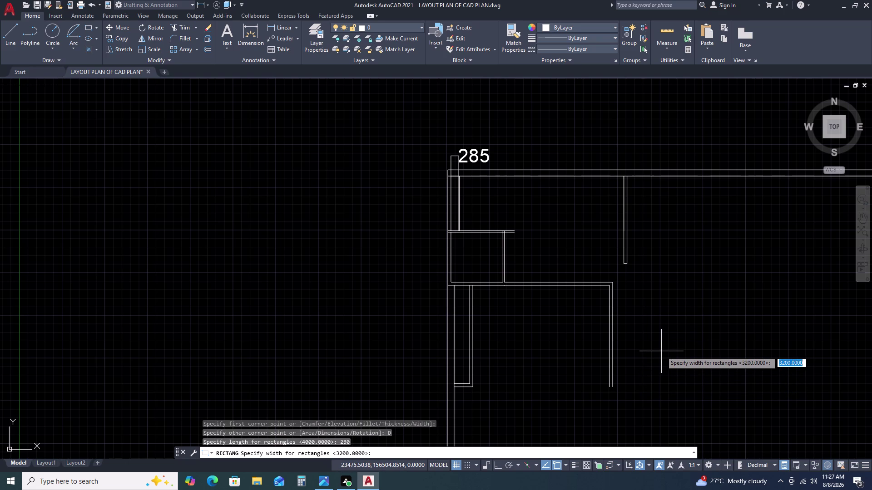
text(3)
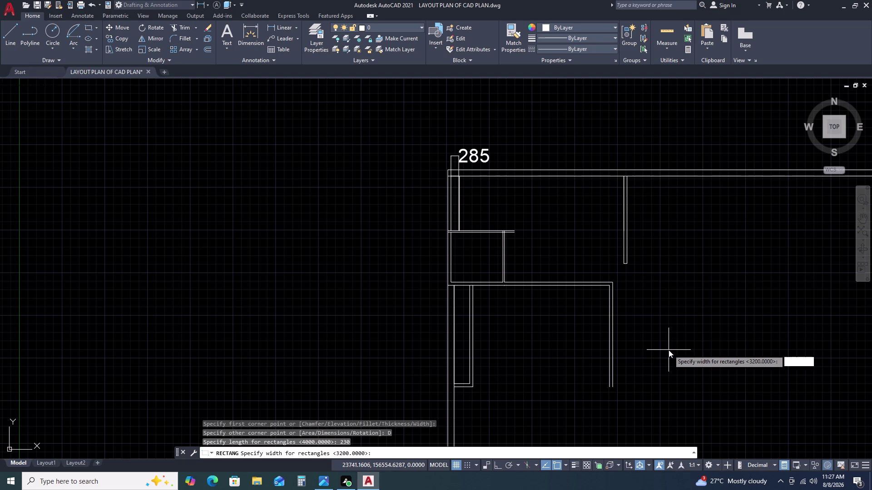
text(500)
key(space)
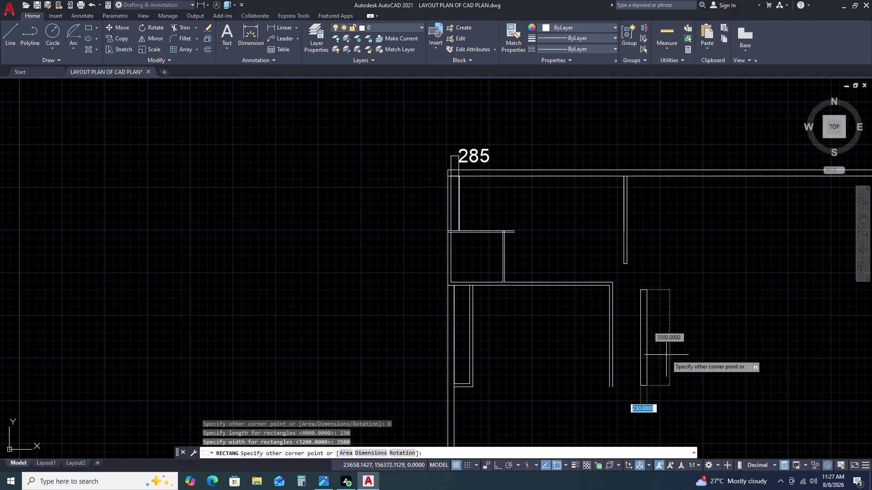
click(666, 356)
Select the new rectangle and begin moving it.
click(661, 316)
click(638, 343)
key(m)
key(space)
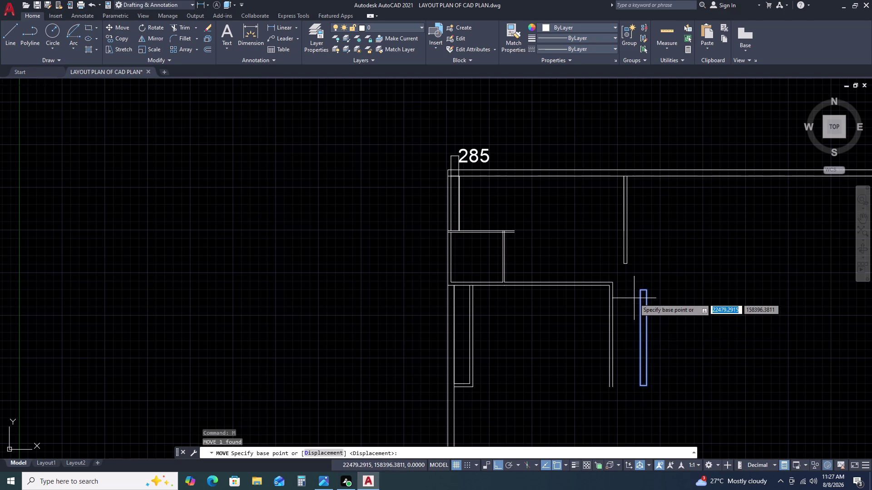
Move the rectangle against the room's right wall.
scroll(up, 3)
double_click(640, 284)
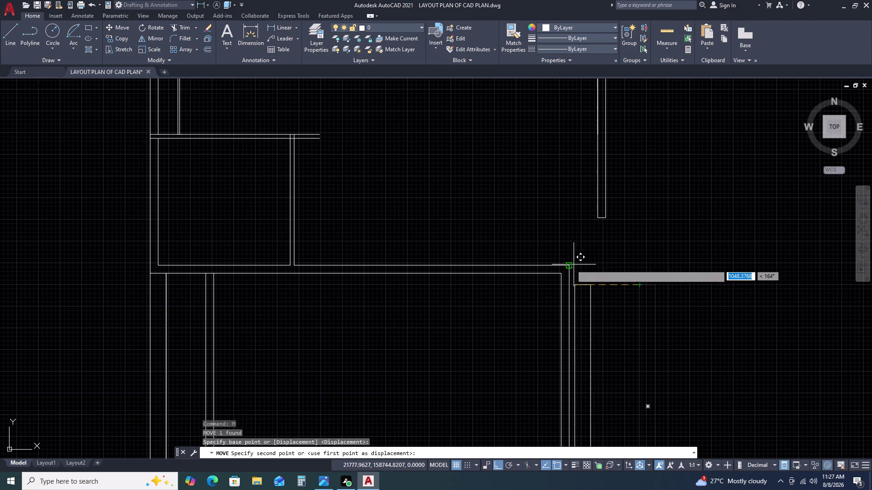
click(570, 264)
scroll(down, 3)
scroll(up, 3)
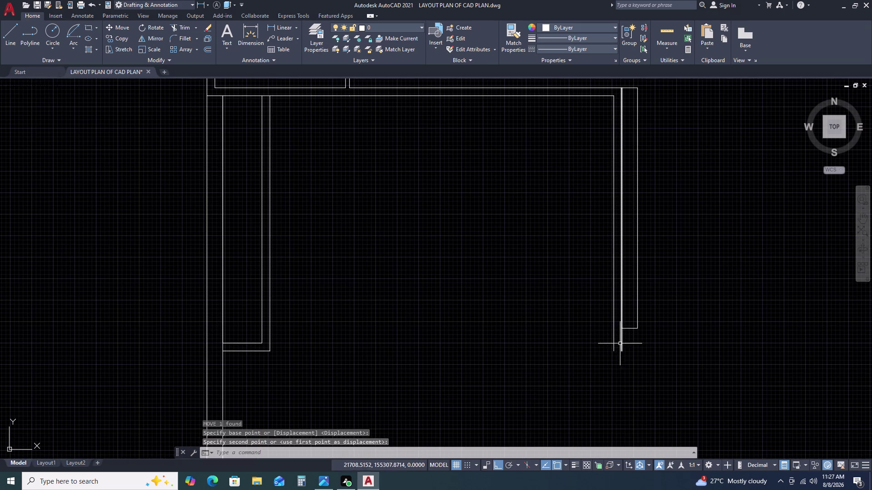
Draw a line across the room bottom from the right wall to the left wall.
text(L)
key(space)
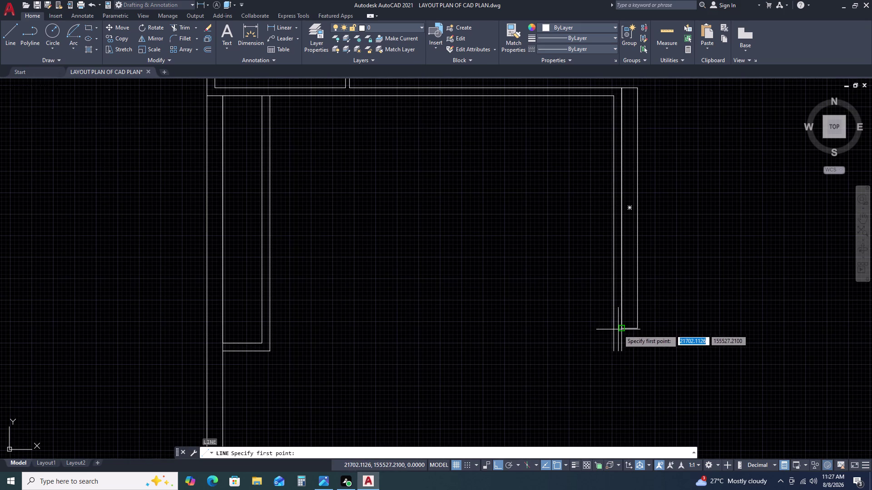
click(620, 329)
click(223, 328)
key(Escape)
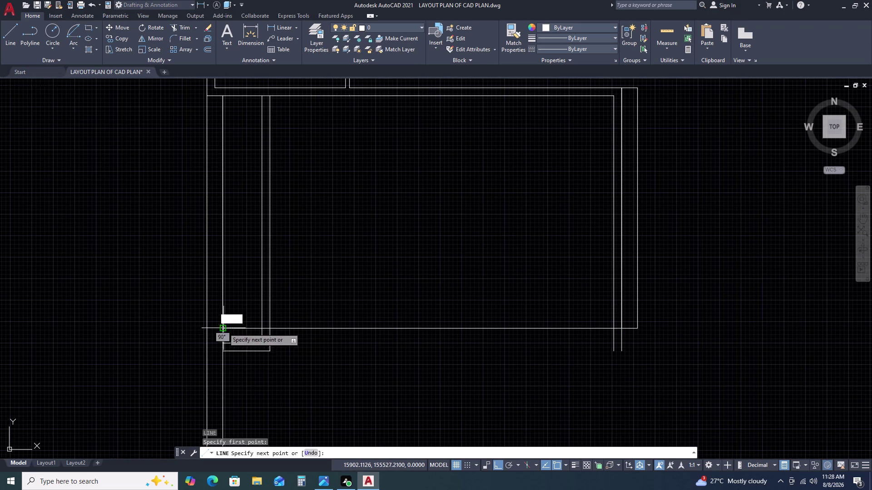
Trim the line stubs at the left corner and delete the leftover short lines.
text(TR)
key(space)
double_click(285, 332)
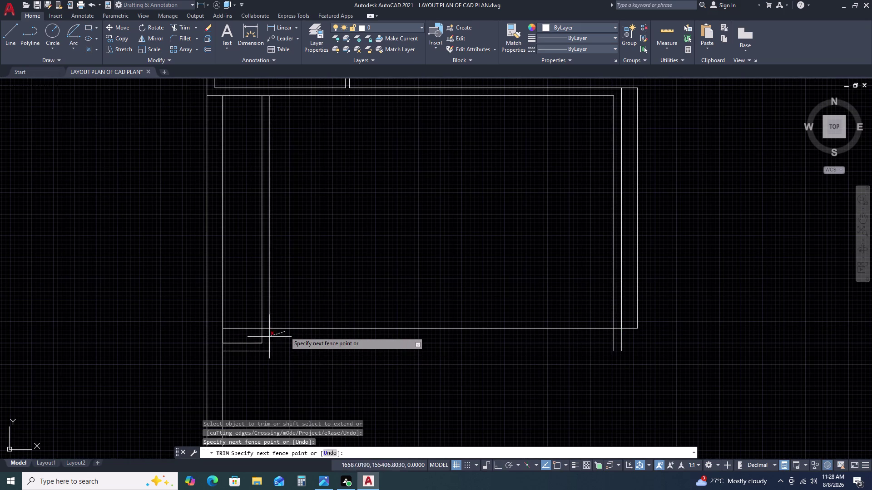
click(247, 338)
double_click(251, 337)
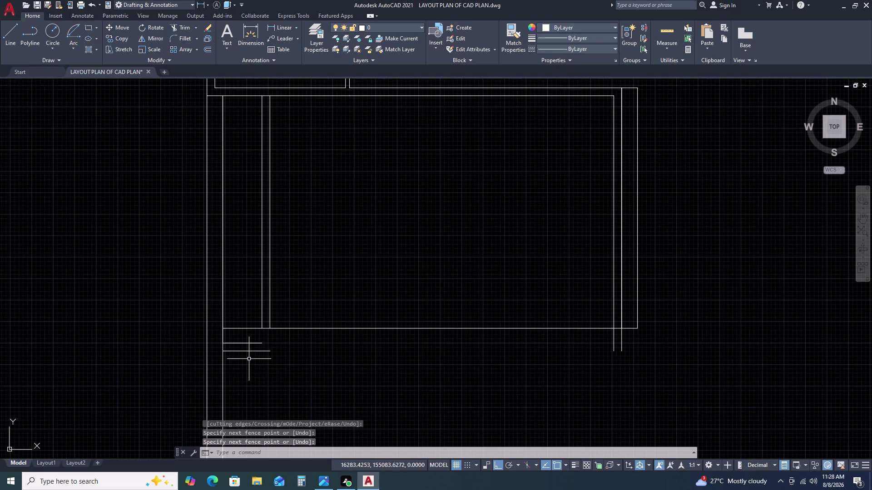
click(249, 359)
click(253, 340)
click(254, 338)
click(244, 363)
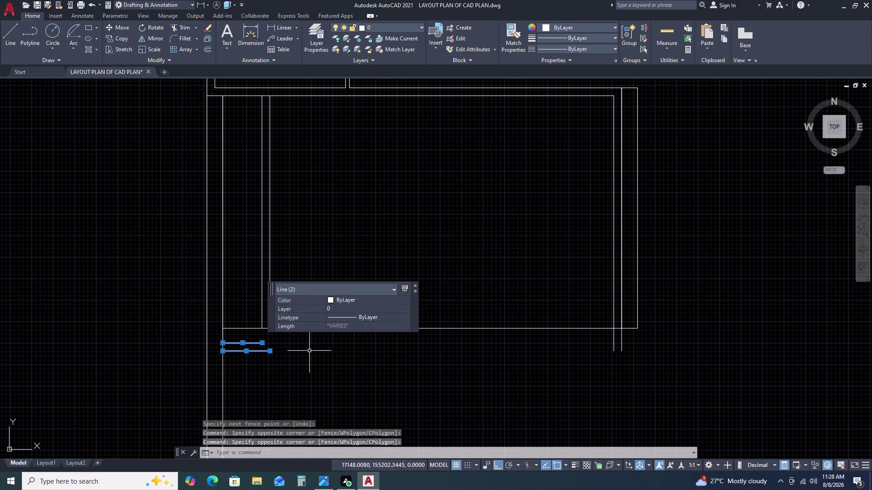
key(Delete)
Trim the wall lines extending below the room bottom on the right.
text(TR)
key(space)
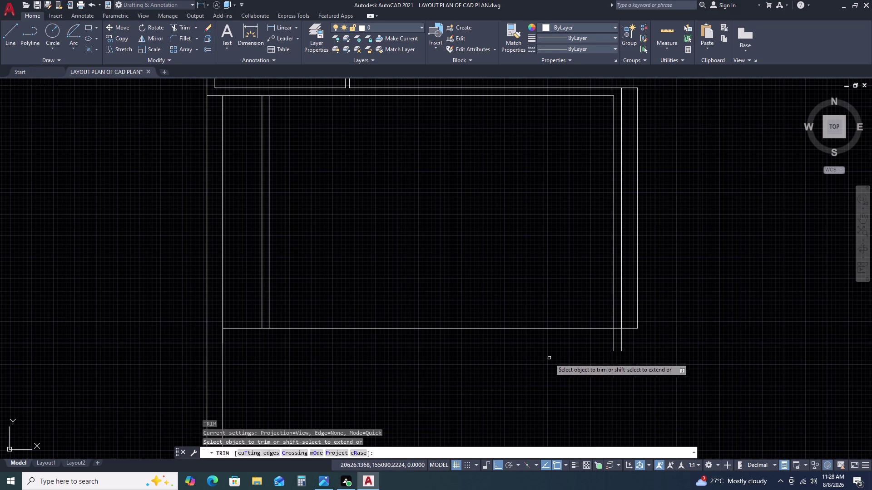
click(640, 338)
click(577, 339)
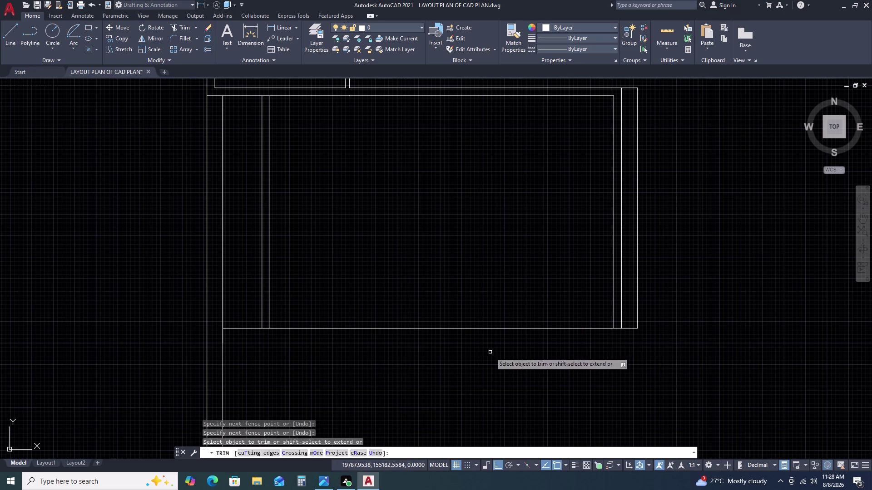
key(Escape)
click(539, 312)
click(506, 349)
Offset the room's bottom line downward by 115.
text(O)
key(space)
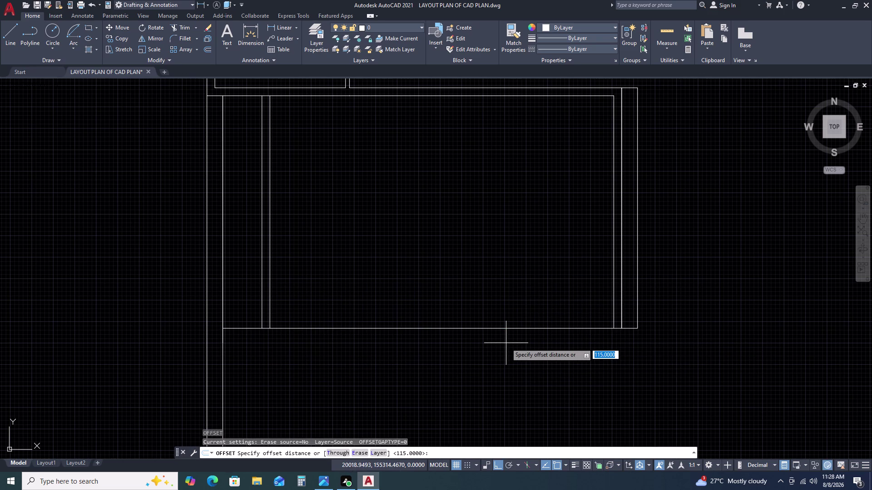
key(space)
double_click(508, 358)
key(Escape)
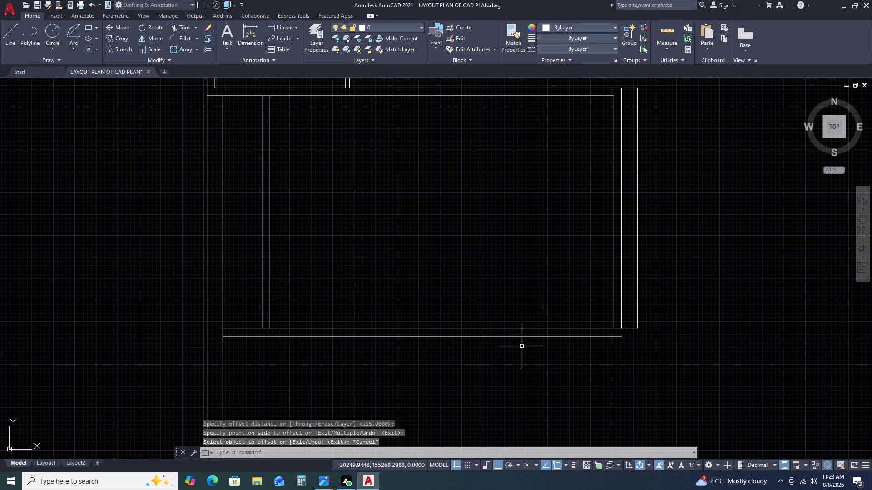
Try Fillet and deleting the inner bottom wall line, undoing and cancelling both.
text(F)
key(space)
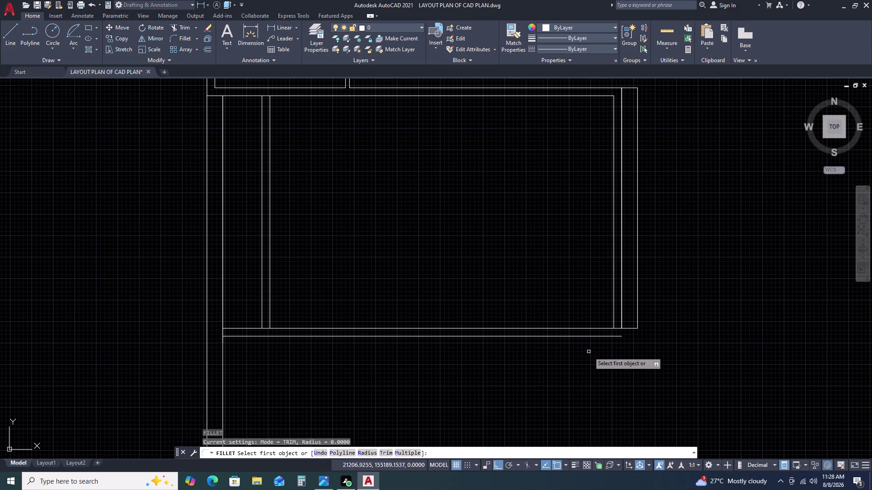
key(Escape)
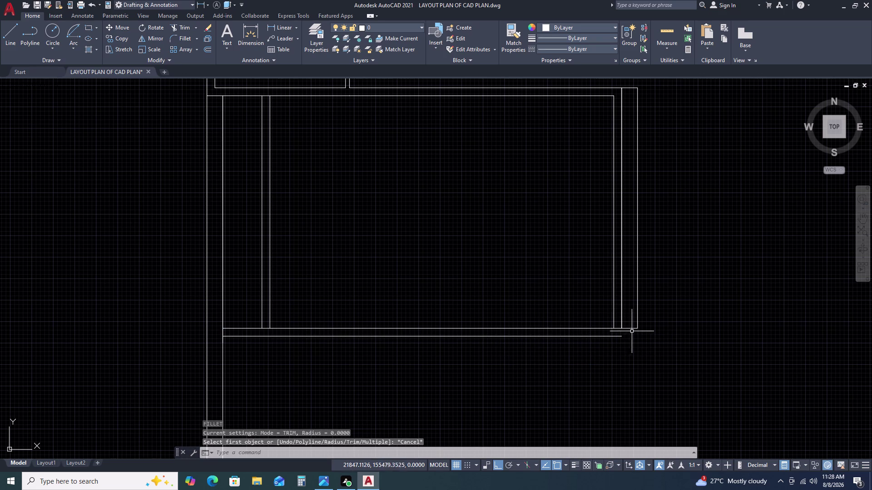
key(Escape)
click(240, 327)
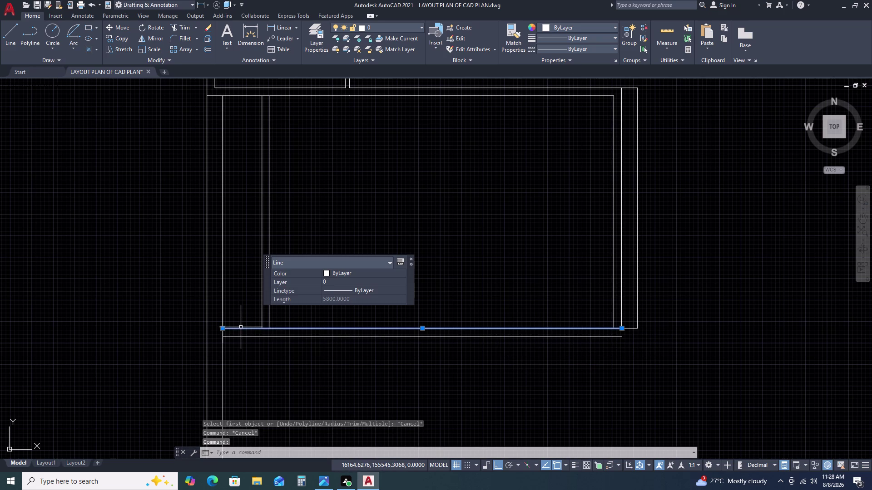
key(Delete)
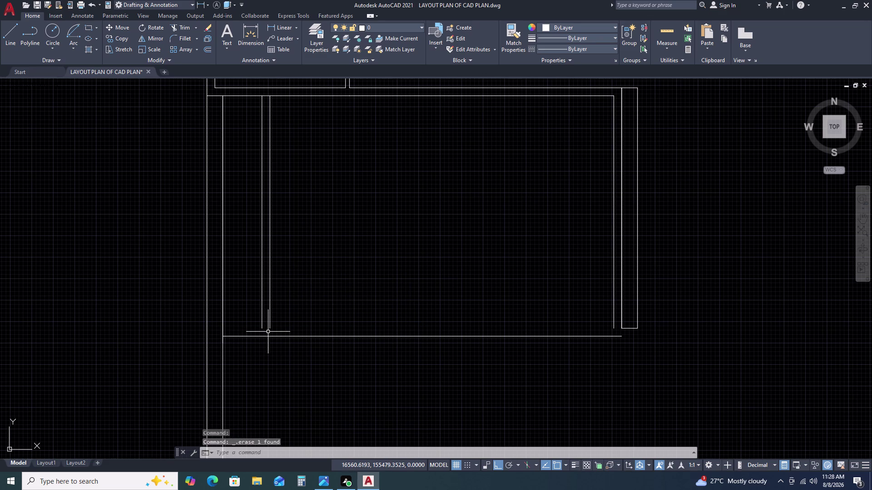
key(ctrl+z)
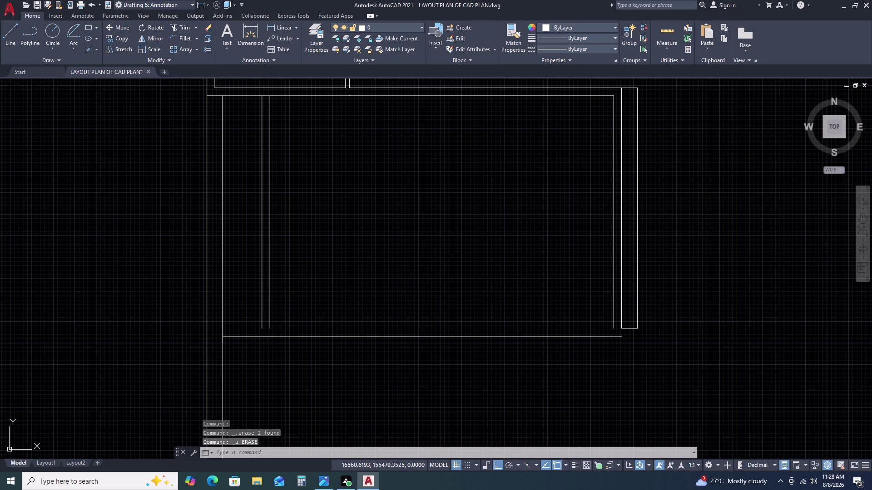
text(F)
key(space)
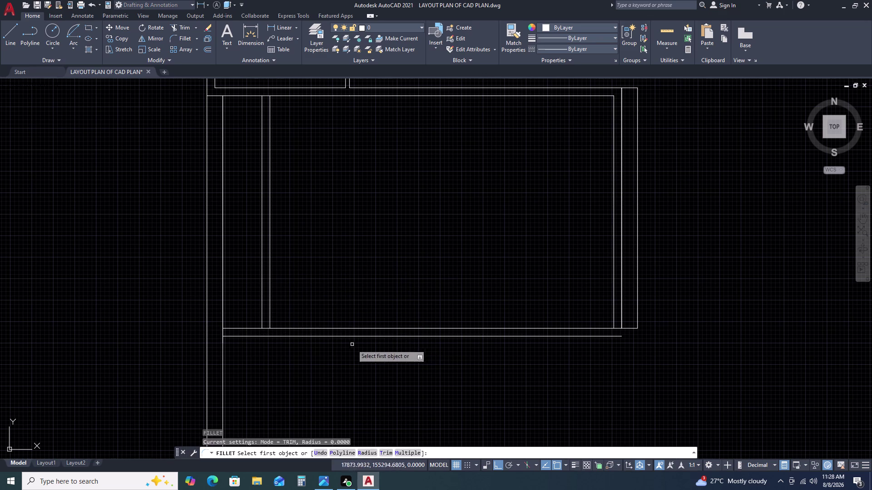
click(614, 337)
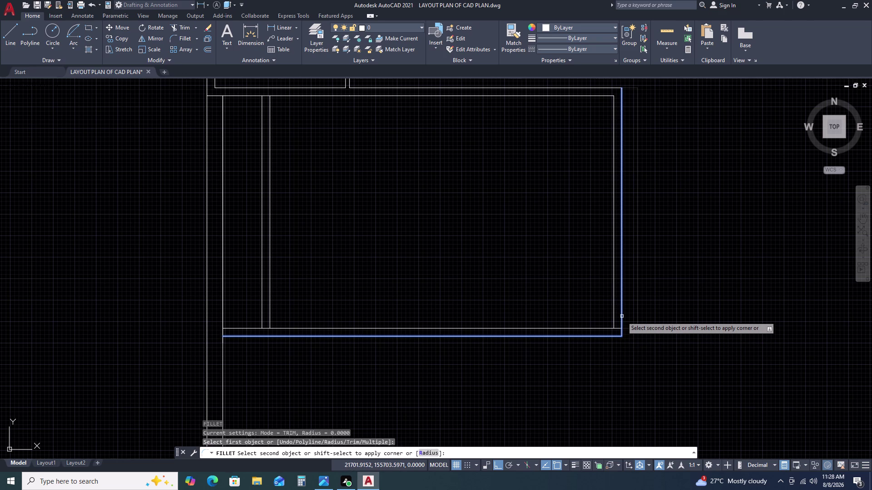
key(Escape)
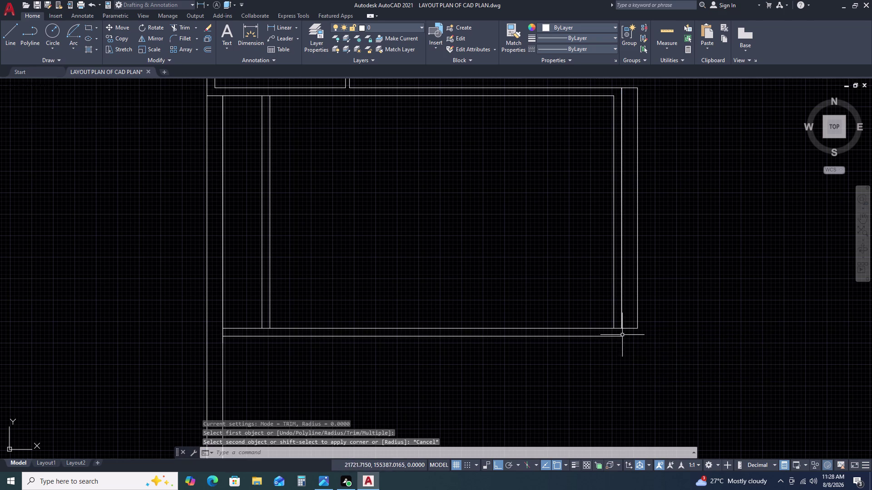
key(Escape)
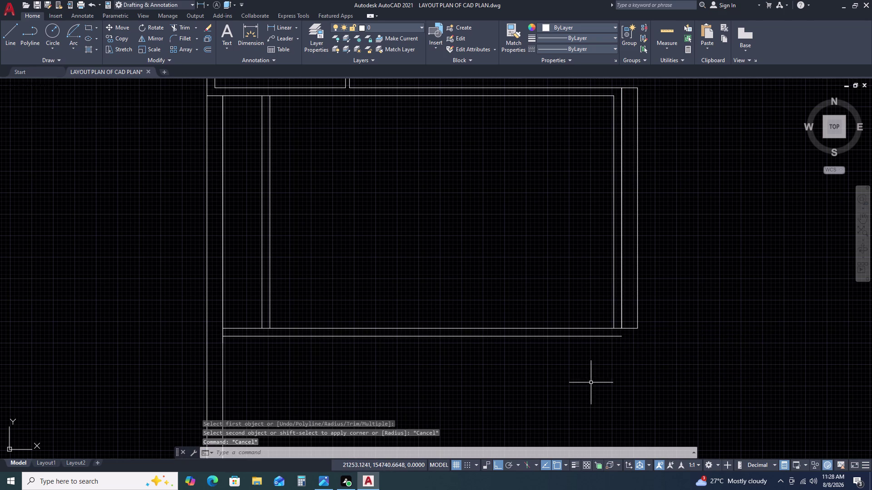
Draw a short line from the wall corner down to the bottom wall line.
text(L)
key(space)
click(620, 336)
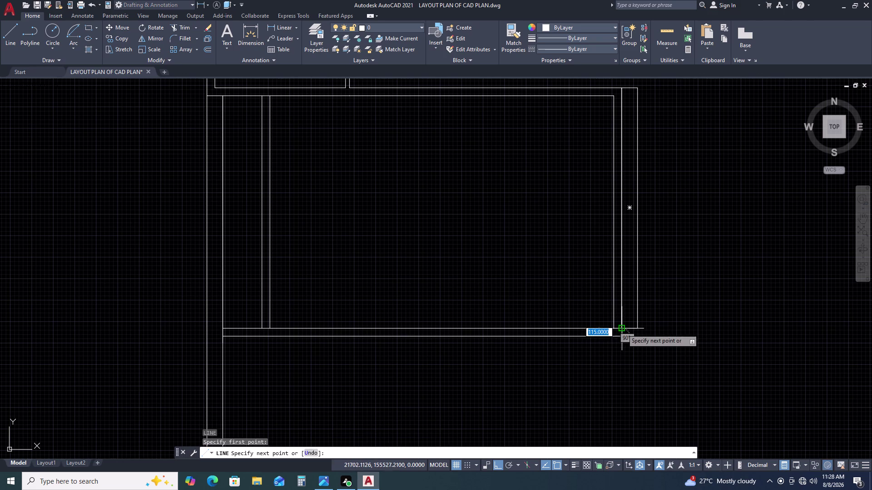
click(622, 329)
key(Escape)
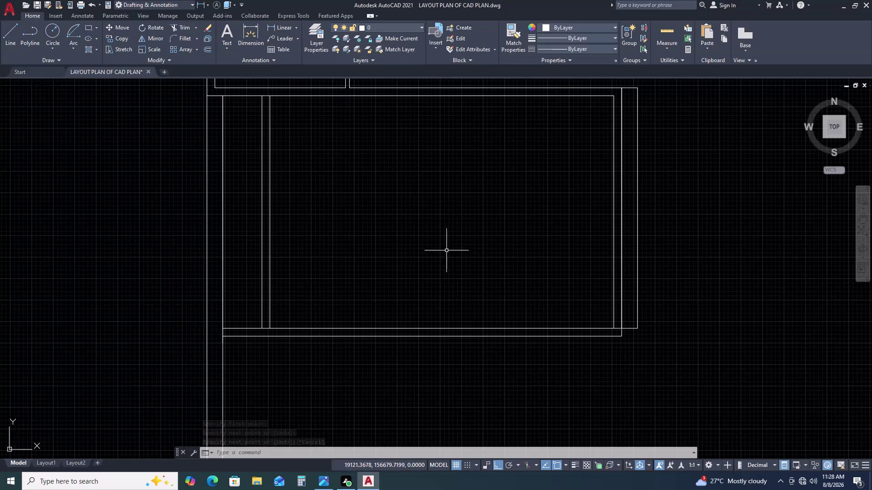
Zoom and pan around the plan, abandoning a typed DLID command.
scroll(down, 3)
scroll(up, 3)
middle_drag(522, 241, 432, 246)
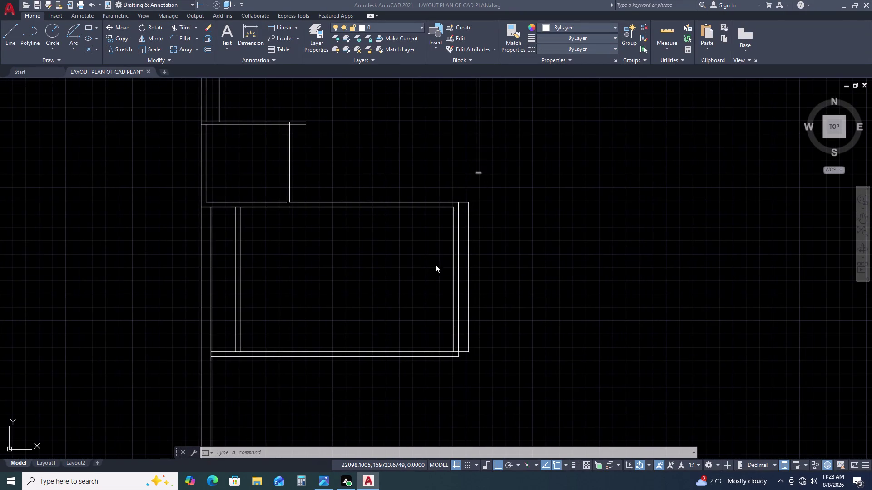
scroll(down, 3)
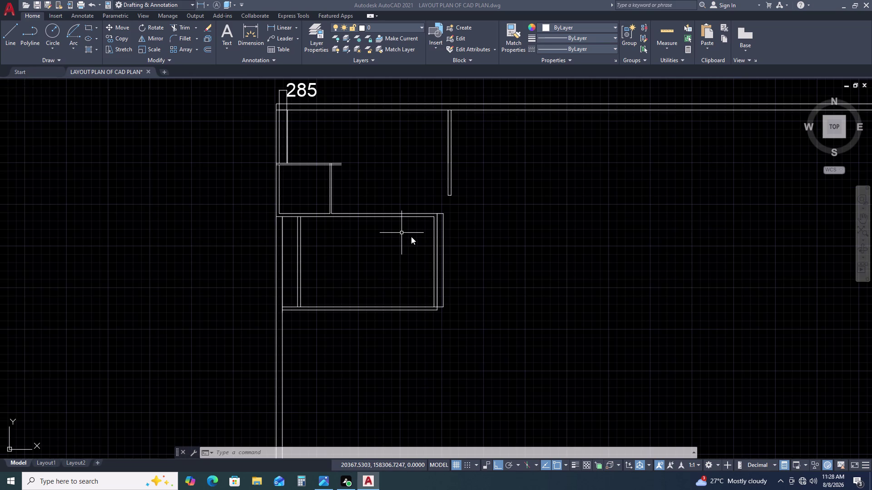
scroll(down, 3)
scroll(up, 3)
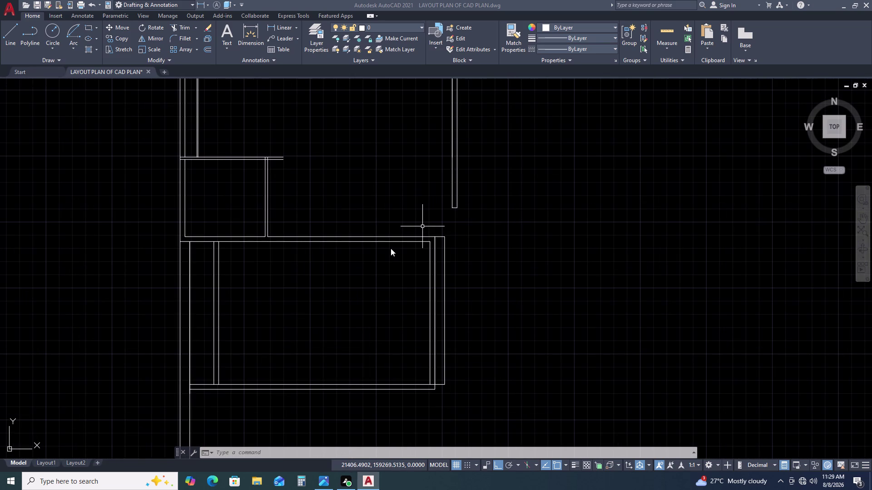
scroll(down, 3)
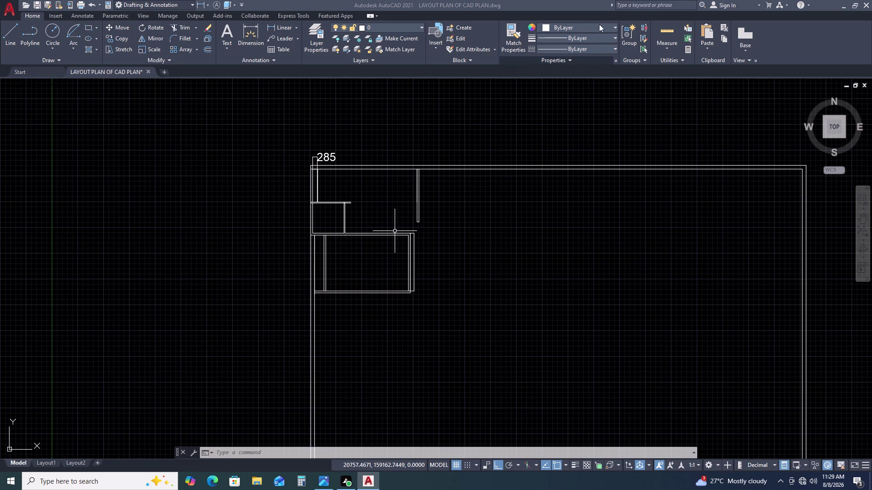
key(d)
key(l)
key(i)
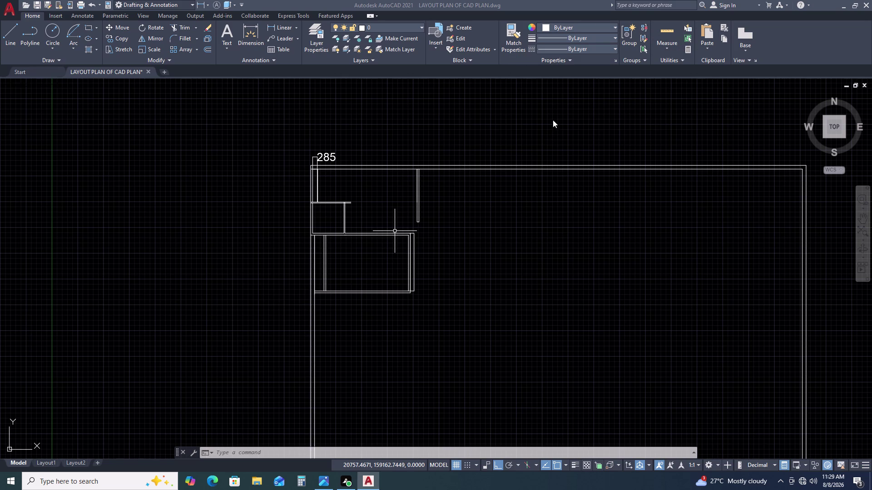
key(d)
key(Escape)
key(Escape)
key(Escape)
key(Escape)
Zoom out to the whole building outline and save with Ctrl+S.
scroll(down, 3)
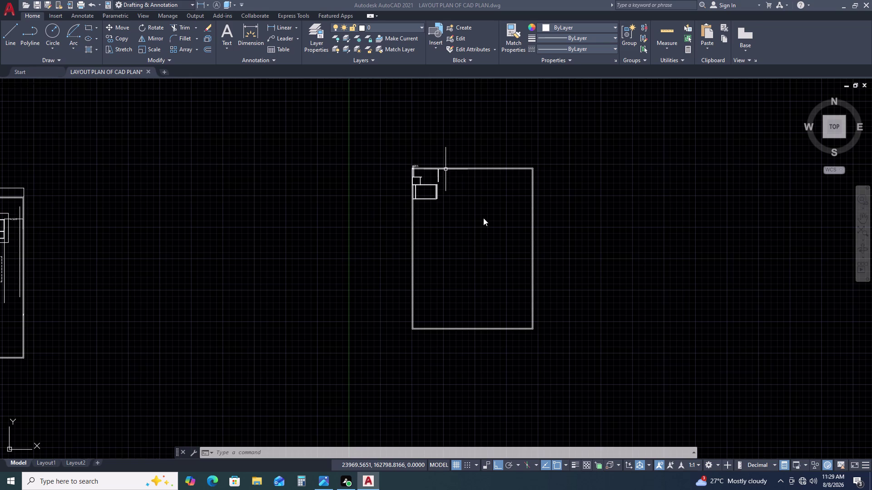
middle_drag(477, 220, 455, 174)
scroll(up, 3)
scroll(up, 3)
scroll(down, 3)
scroll(down, 3)
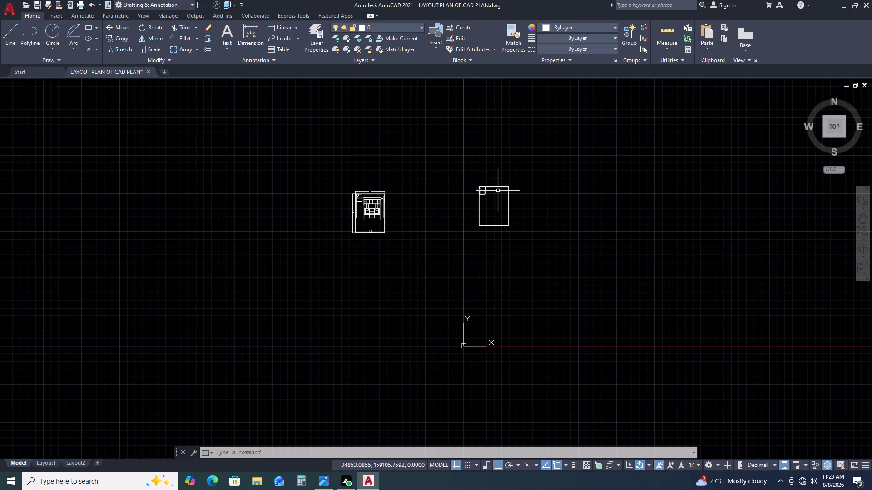
key(ctrl+s)
key(ctrl+s)
key(ctrl+s)
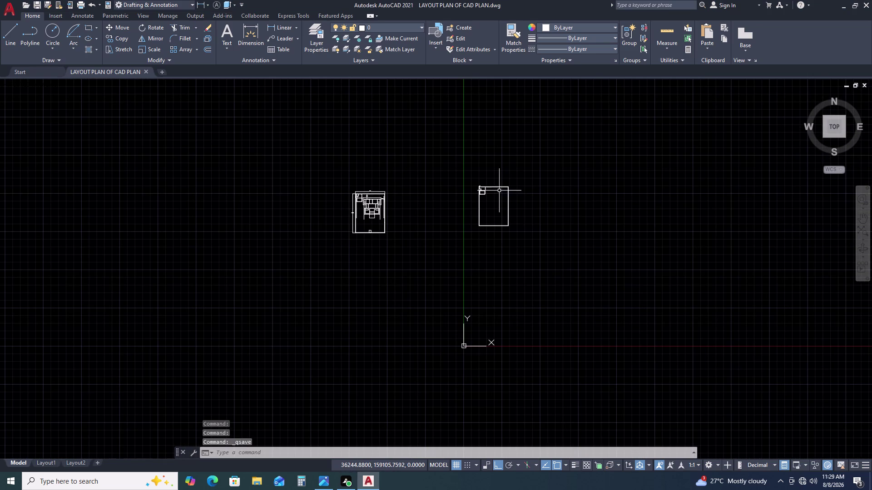
key(ctrl+s)
Start a linear dimension, then cancel it and pan to the small rooms.
key(d)
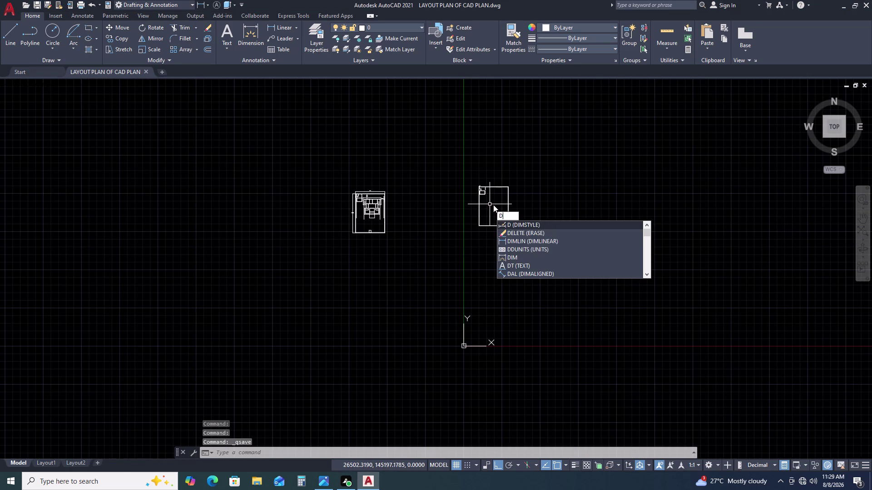
text(LI)
key(space)
scroll(up, 3)
scroll(up, 3)
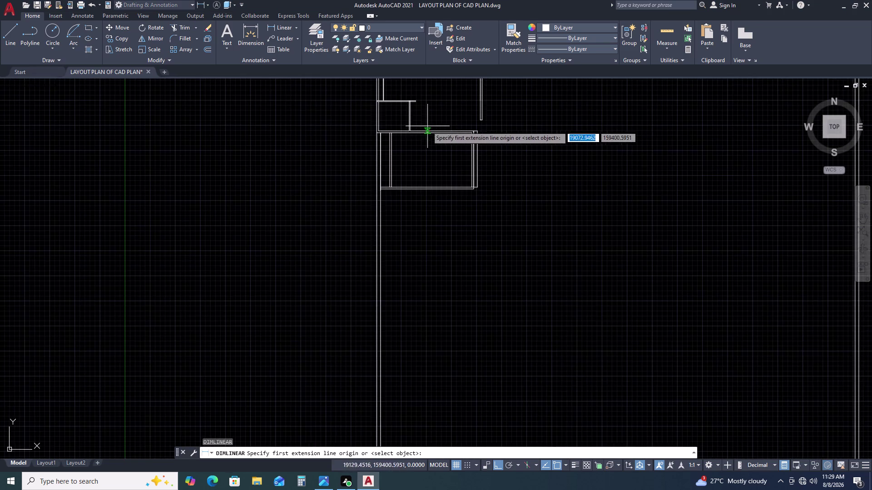
scroll(up, 3)
double_click(408, 153)
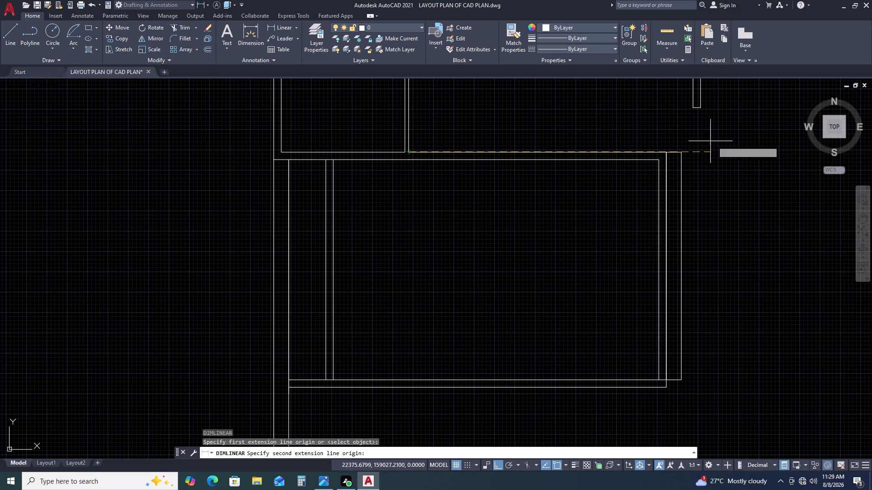
key(Escape)
scroll(down, 3)
middle_drag(682, 141, 657, 190)
Try dimensioning along the wall, then cancel the 4368 measurement.
key(space)
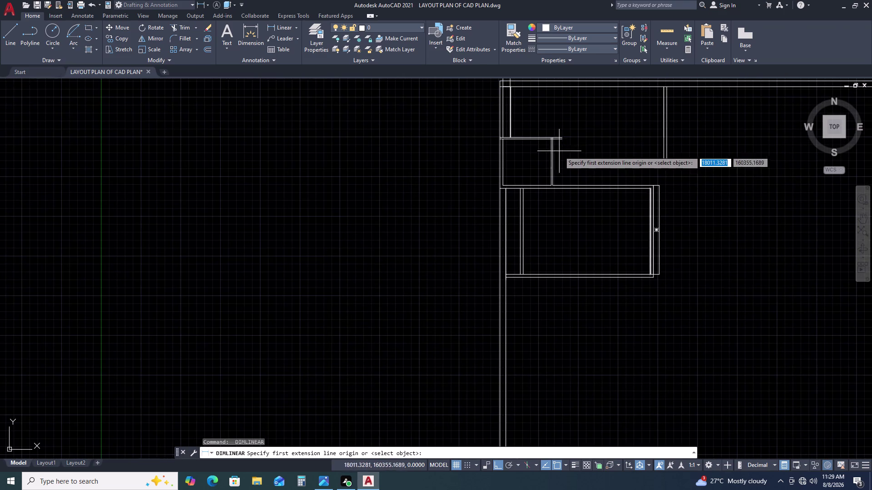
scroll(up, 3)
scroll(down, 3)
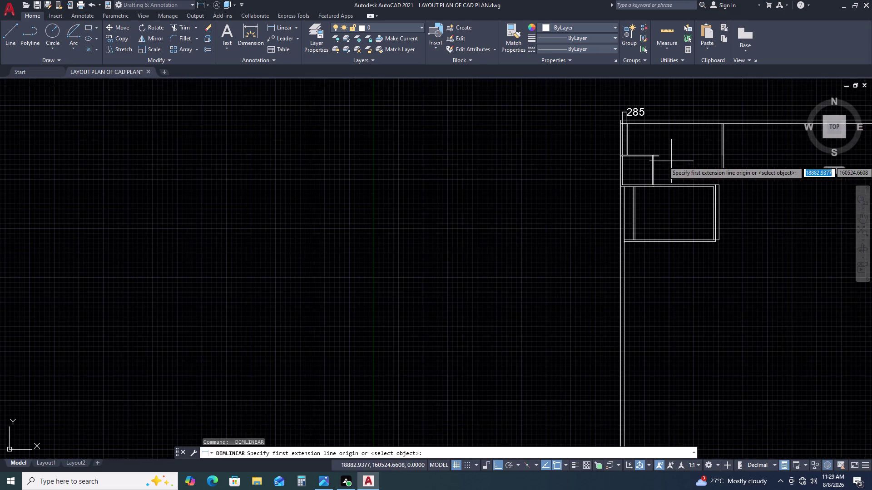
middle_drag(671, 161, 525, 173)
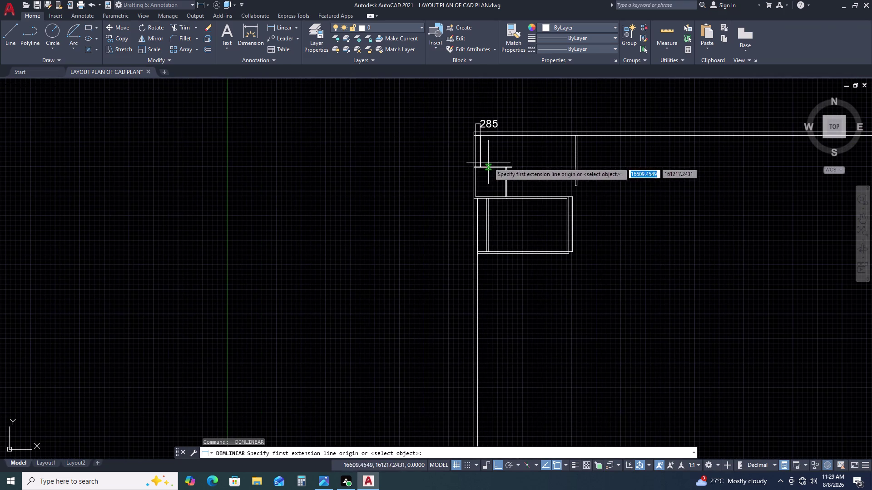
scroll(up, 3)
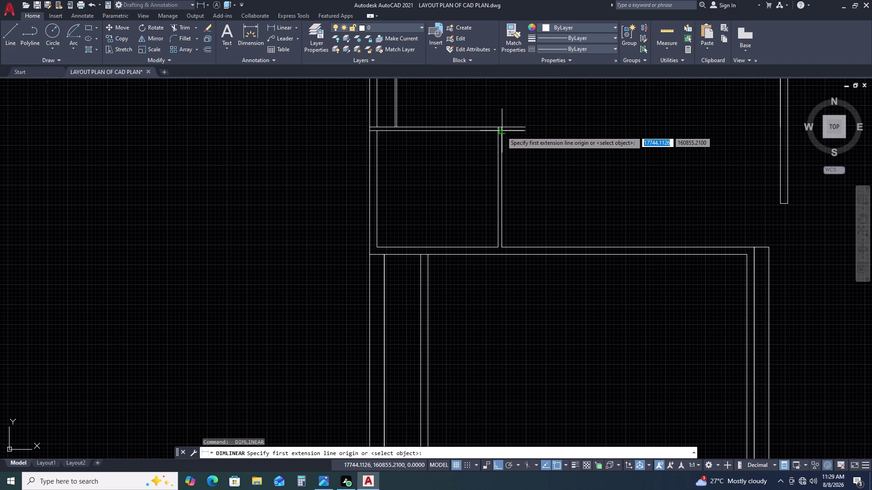
click(501, 131)
click(783, 133)
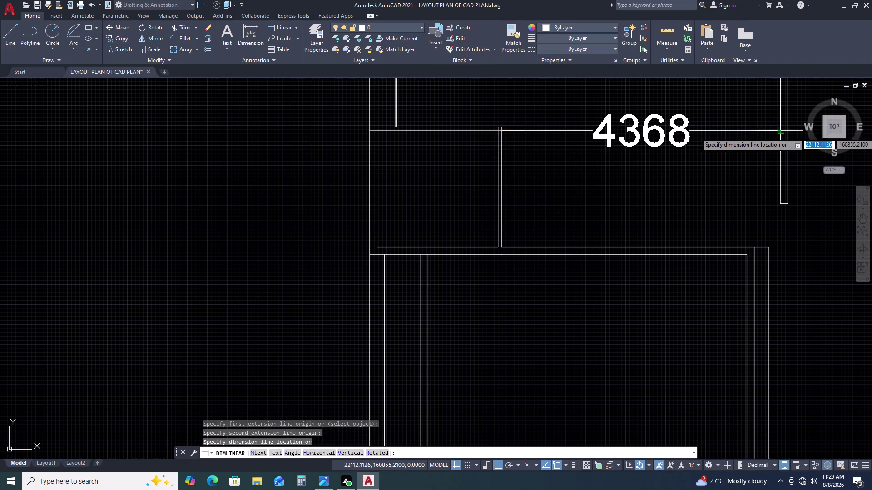
scroll(down, 3)
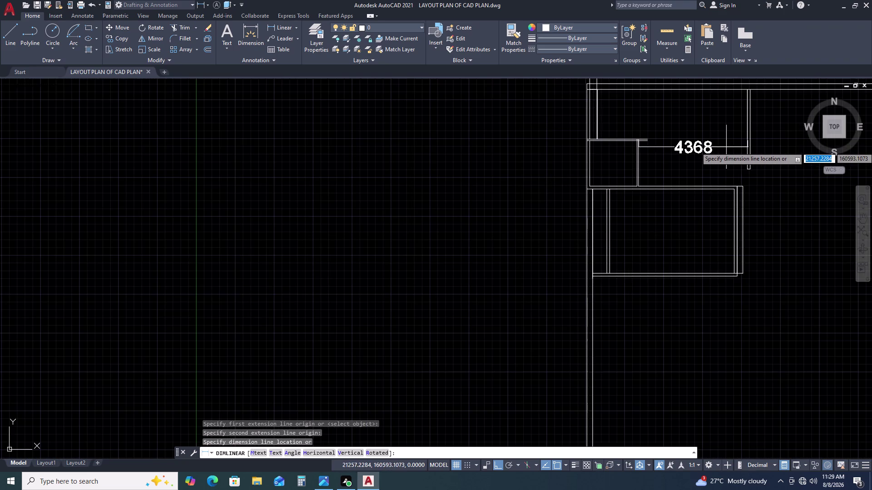
middle_drag(713, 109, 706, 135)
middle_click(704, 152)
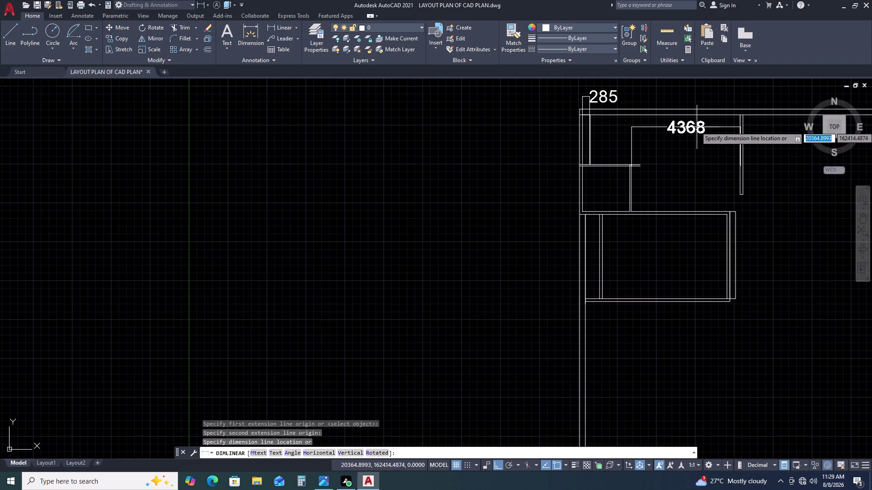
key(Escape)
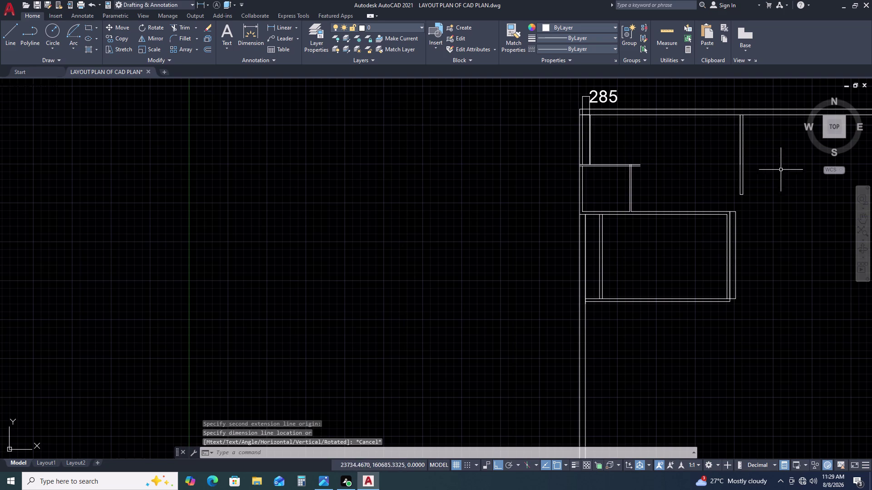
Dimension the room width as 4000 starting from the partition wall.
key(space)
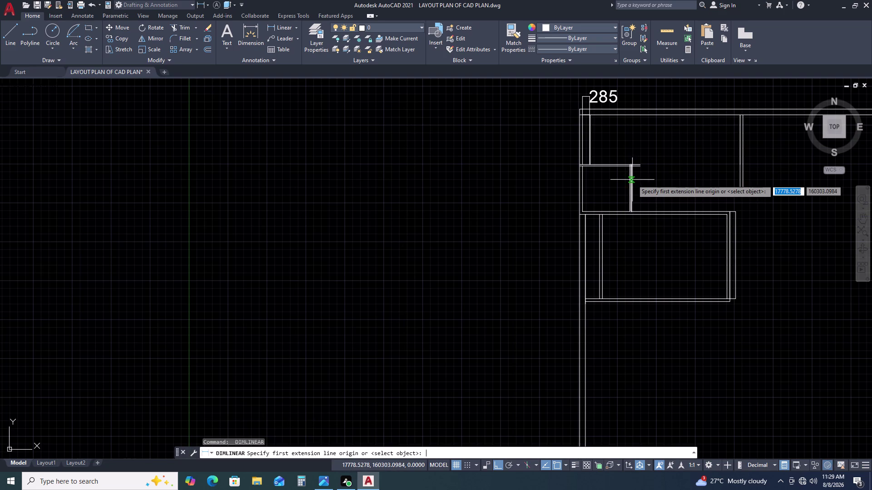
scroll(up, 3)
double_click(627, 143)
middle_drag(700, 157, 644, 167)
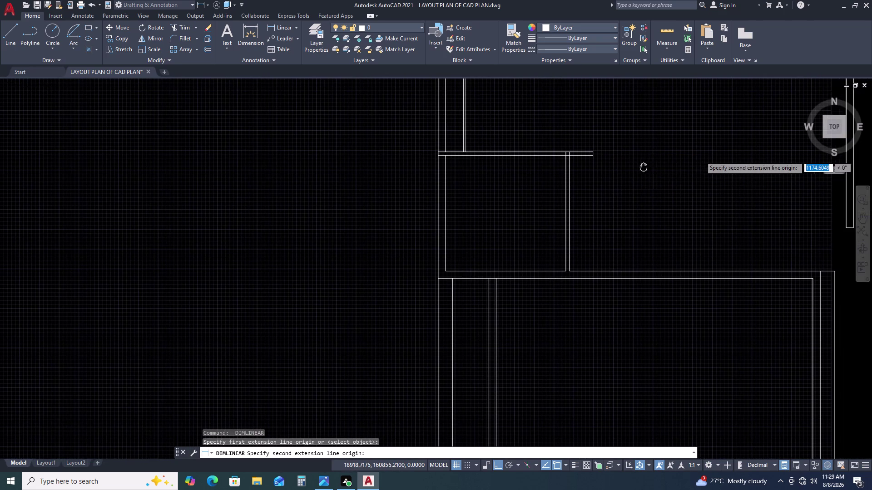
text(4)
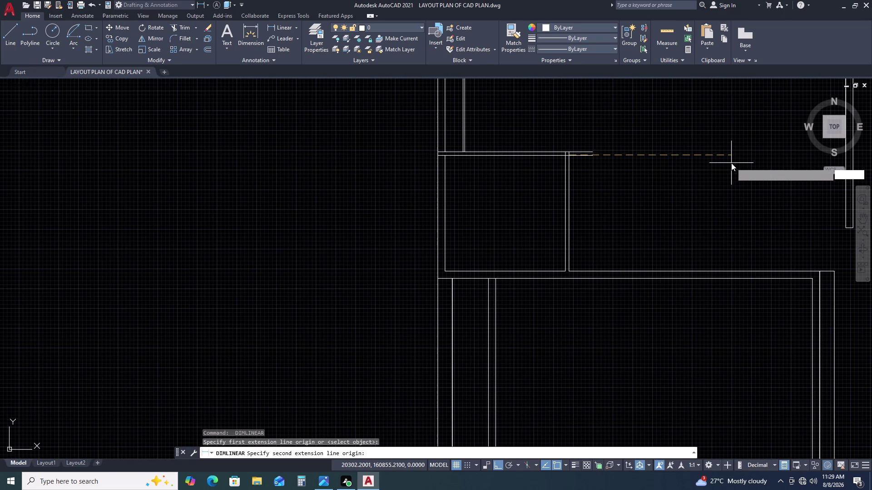
text(000)
key(space)
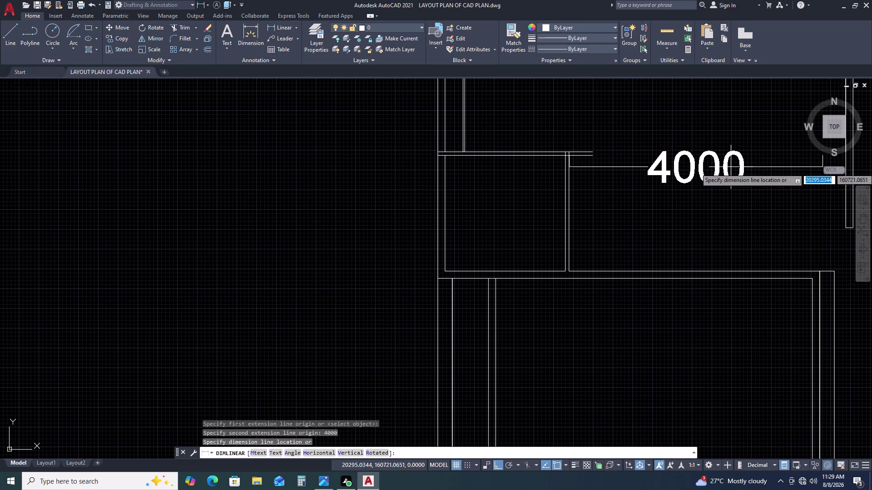
click(732, 185)
Select the right-hand wall lines.
middle_drag(762, 210, 629, 222)
middle_click(629, 222)
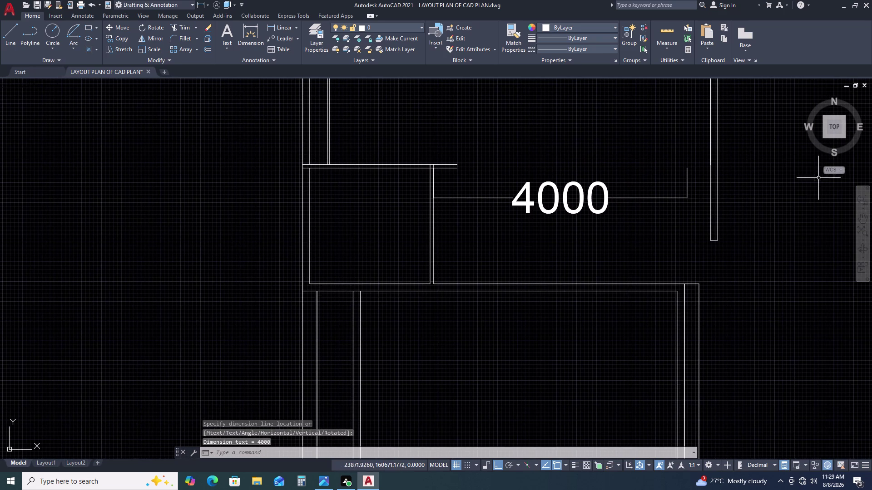
click(756, 140)
click(695, 129)
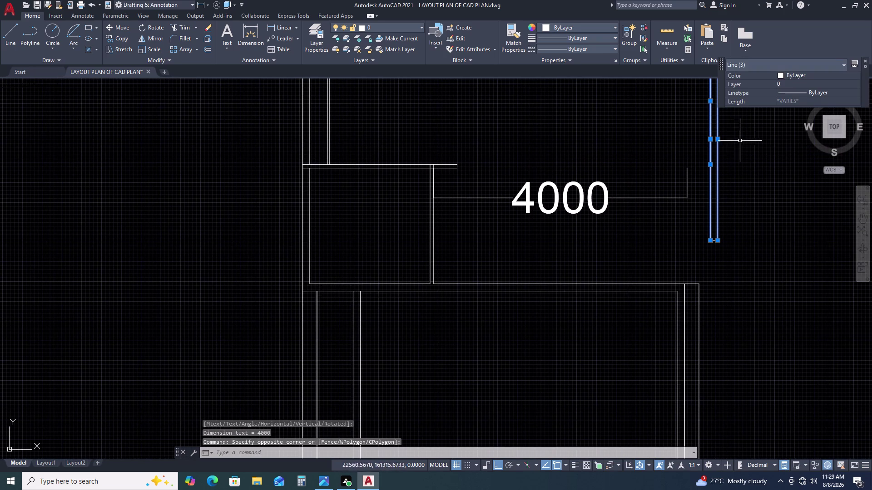
Move the selected wall lines to the 4000 dimension's end.
text(M)
key(space)
scroll(up, 3)
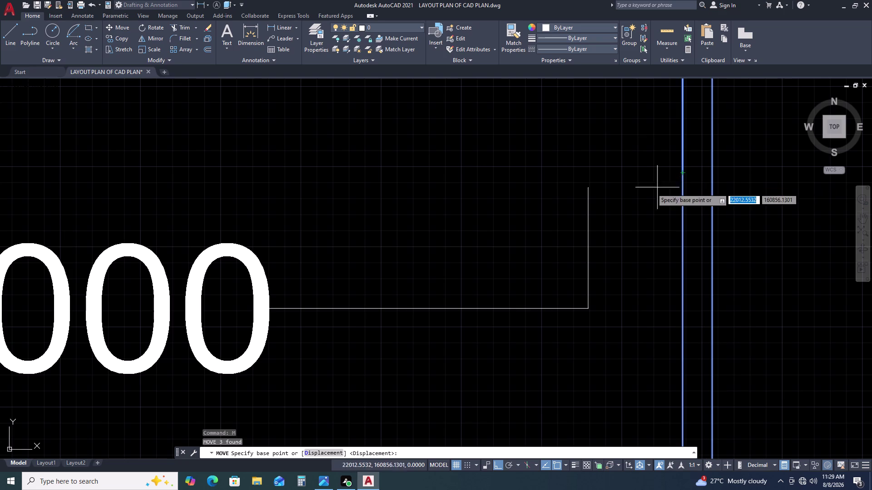
click(681, 187)
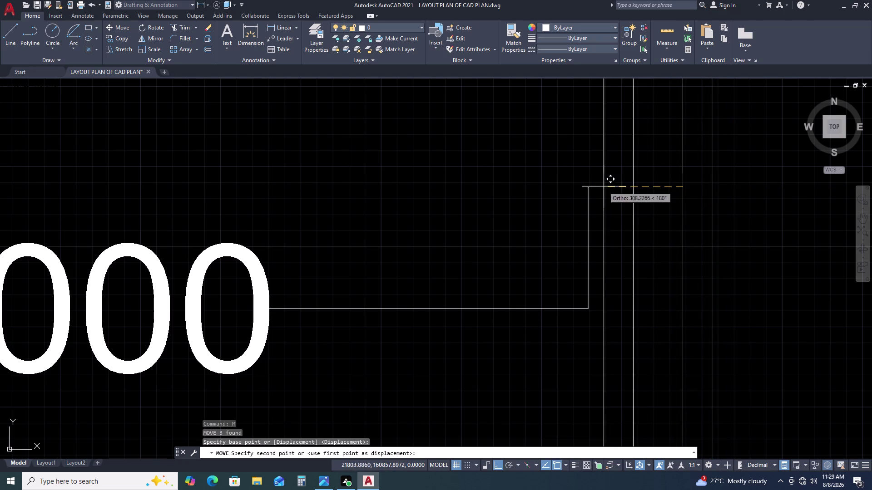
click(589, 190)
scroll(down, 3)
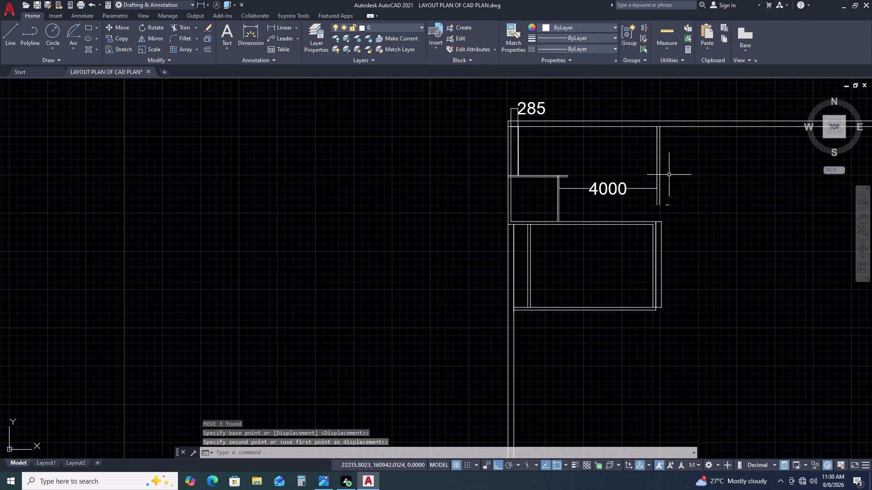
scroll(up, 3)
scroll(up, 3)
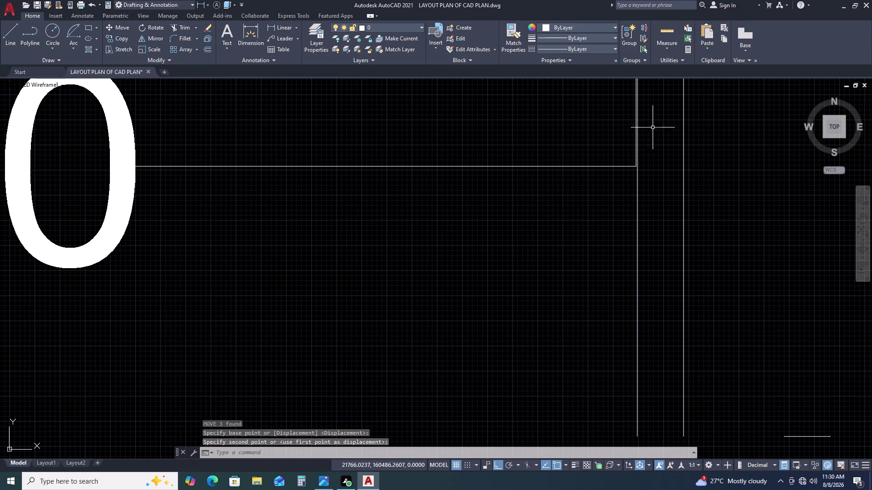
Reselect the two wall lines and move them into aligned position.
click(718, 234)
click(598, 277)
scroll(down, 3)
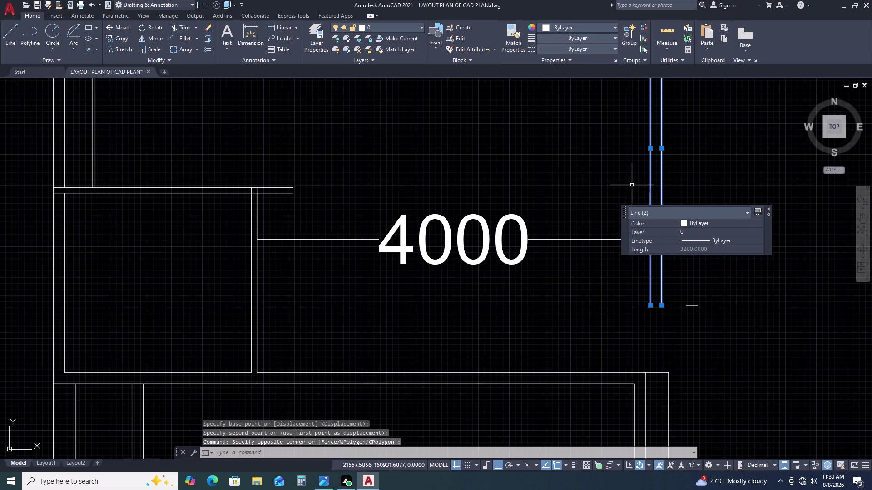
text(M)
key(space)
scroll(up, 3)
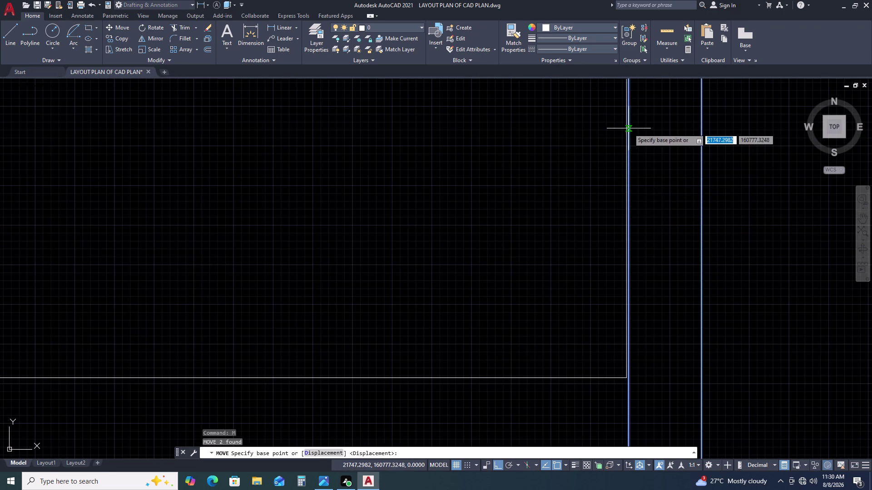
scroll(down, 3)
middle_drag(631, 116, 654, 211)
scroll(up, 3)
scroll(up, 3)
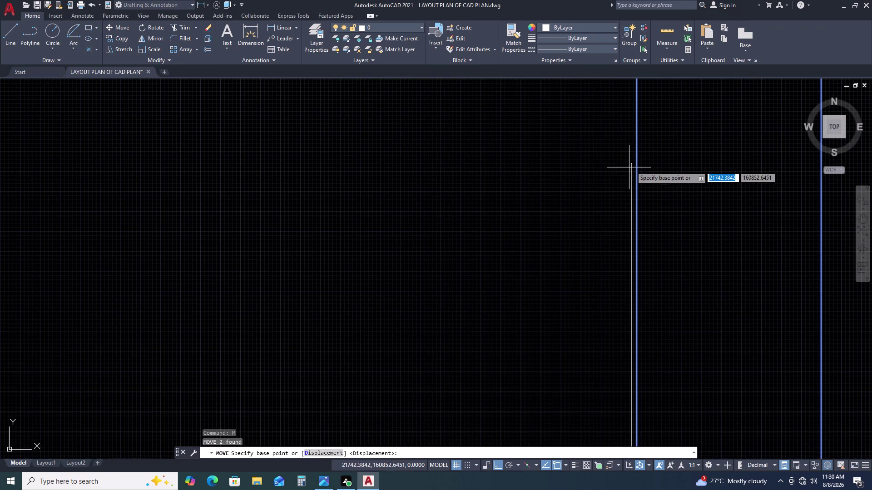
scroll(up, 3)
click(655, 154)
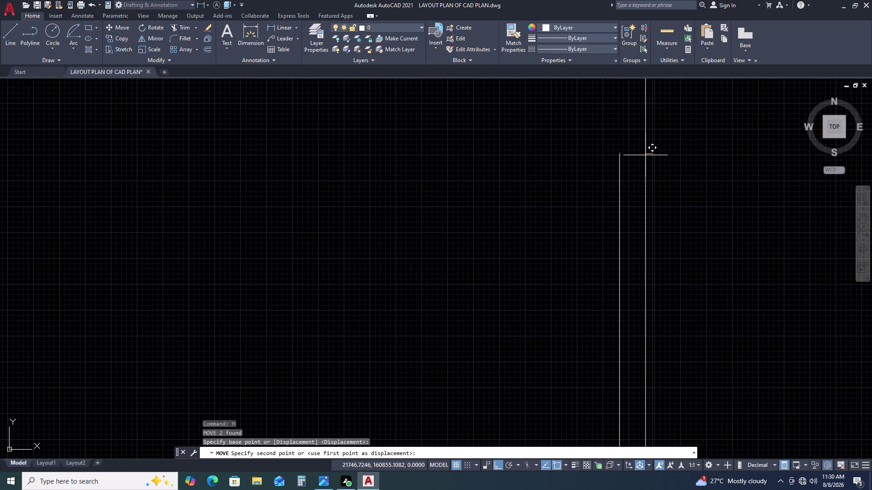
click(622, 156)
Delete the leftover wall line and the stray vertical line beside the room.
scroll(down, 3)
scroll(down, 3)
scroll(down, 3)
scroll(up, 3)
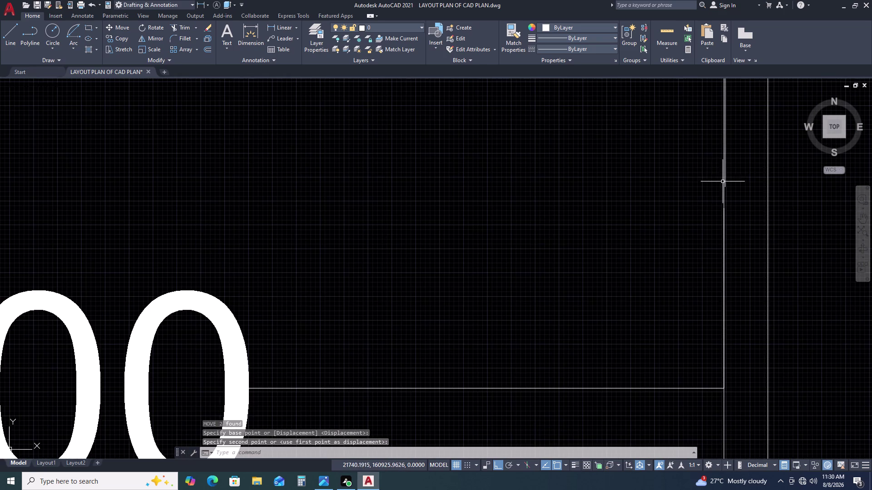
scroll(up, 3)
scroll(up, 3)
scroll(down, 3)
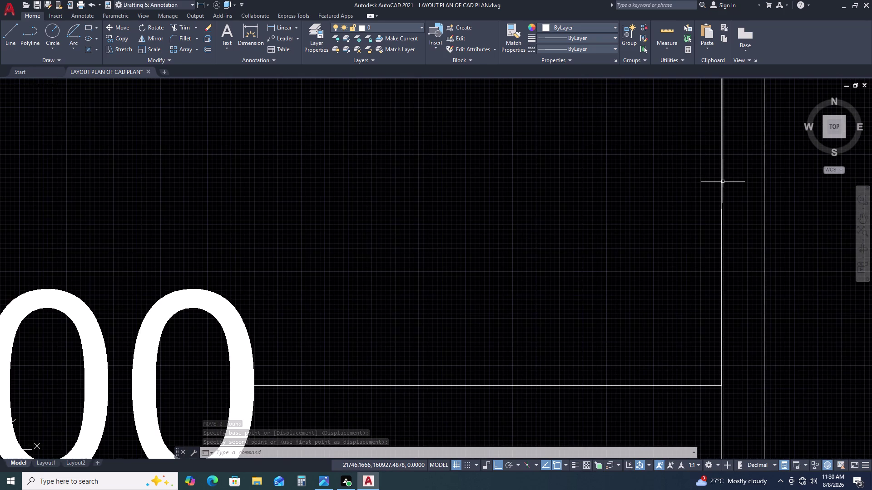
scroll(down, 3)
scroll(up, 3)
click(723, 183)
click(684, 247)
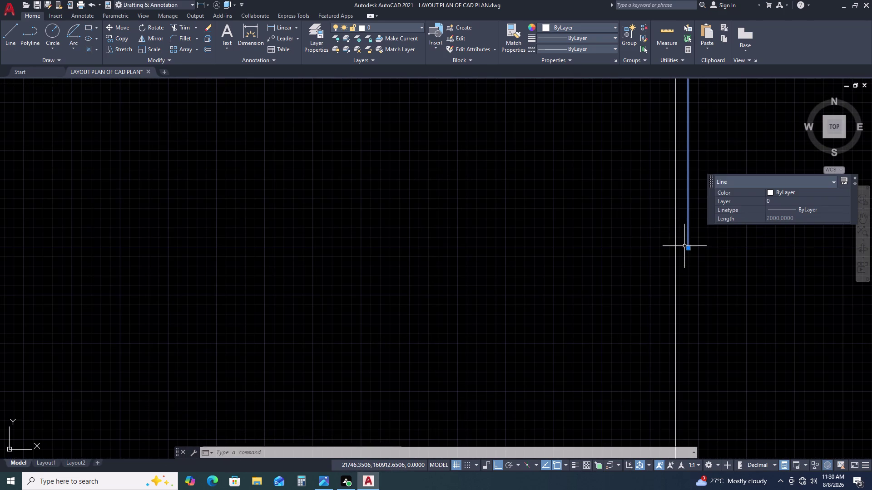
key(Delete)
scroll(down, 3)
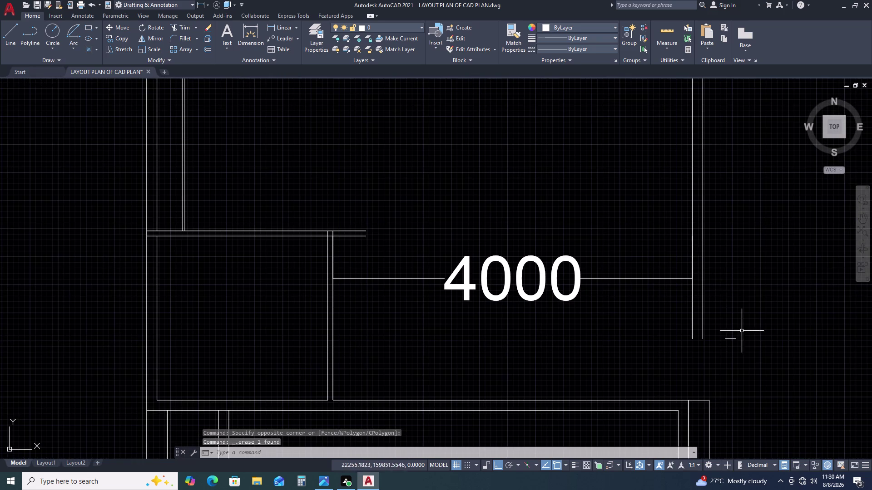
click(753, 325)
click(715, 369)
key(Delete)
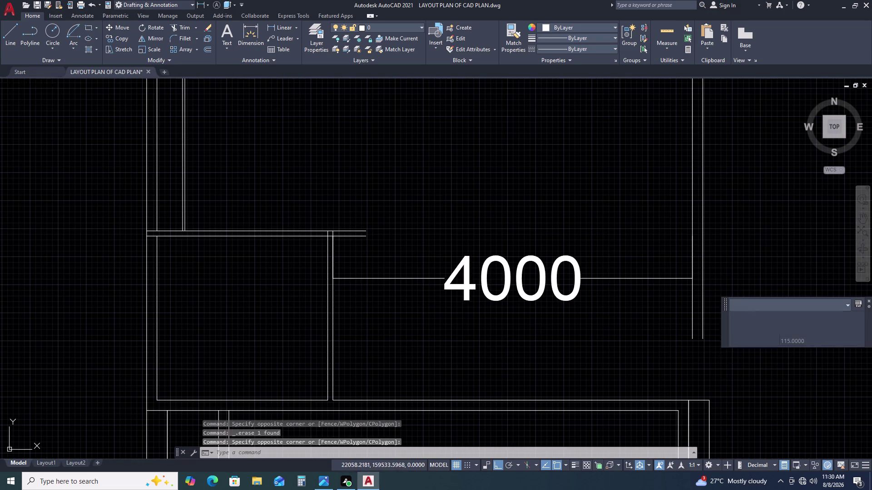
scroll(down, 3)
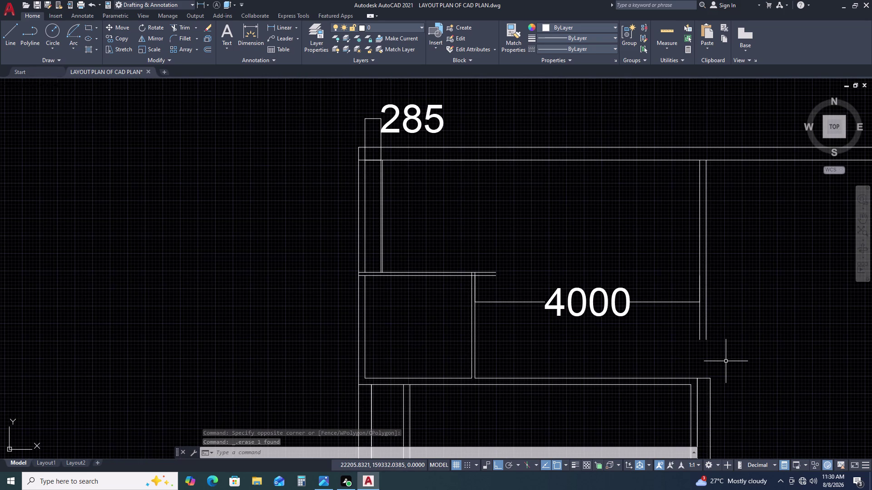
middle_drag(703, 350, 677, 280)
middle_click(677, 279)
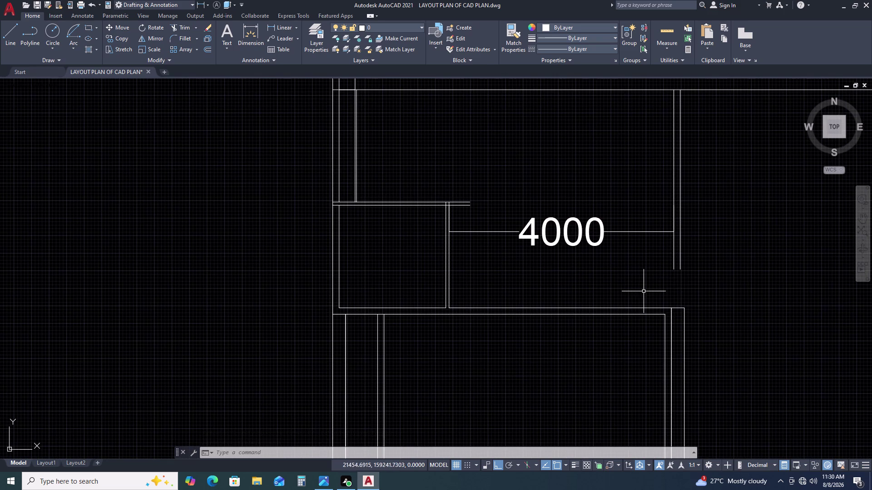
Draw a short line capping the lower end of the right-hand wall.
text(L)
key(space)
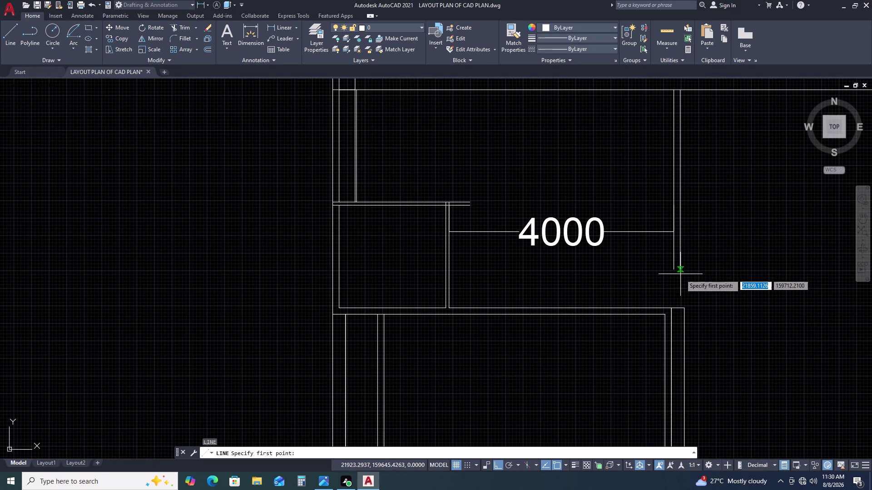
double_click(674, 271)
double_click(679, 270)
key(Escape)
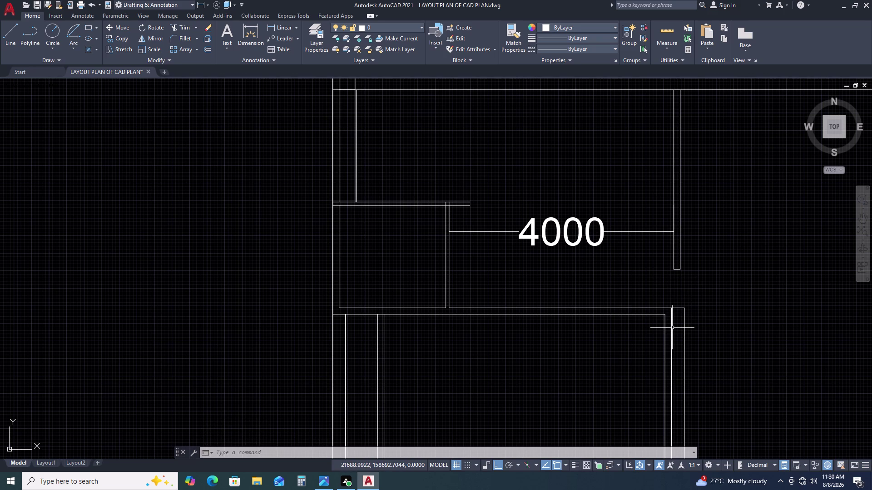
Start a rectangle beside the wall, then cancel it.
key(r)
text(EC)
key(space)
click(718, 270)
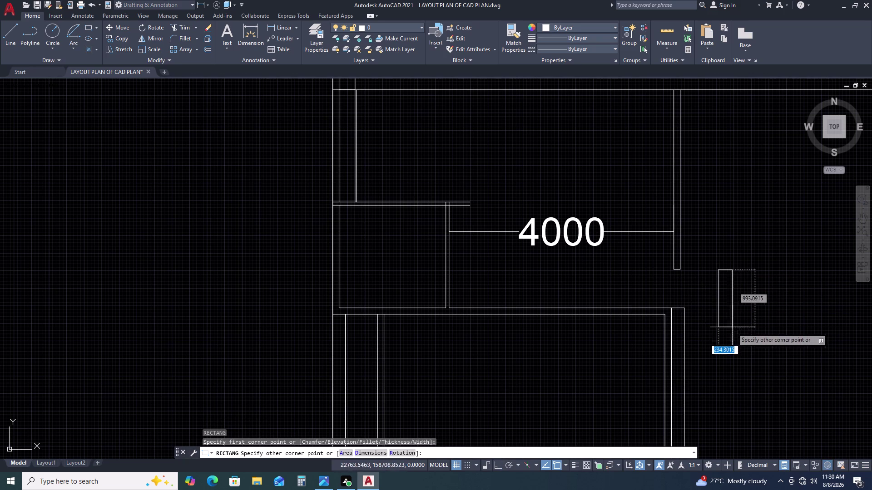
key(Escape)
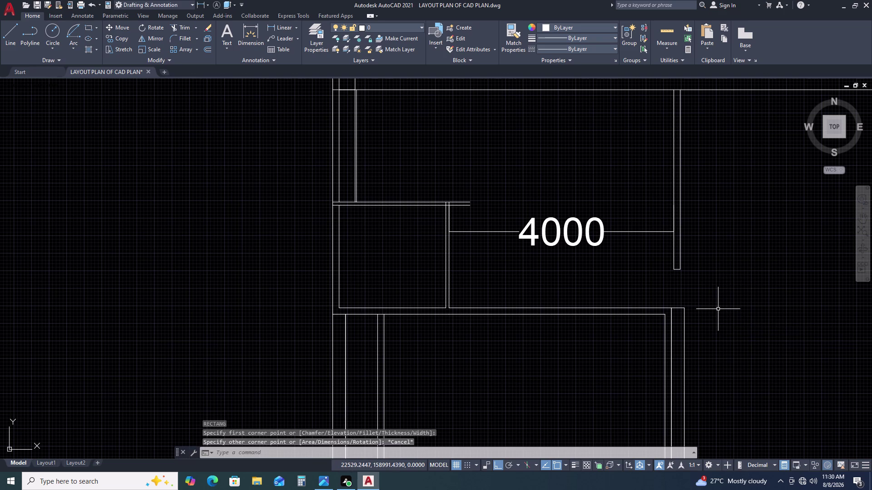
Measure the 685 wall gap with a linear dimension without placing it.
text(DLI)
key(space)
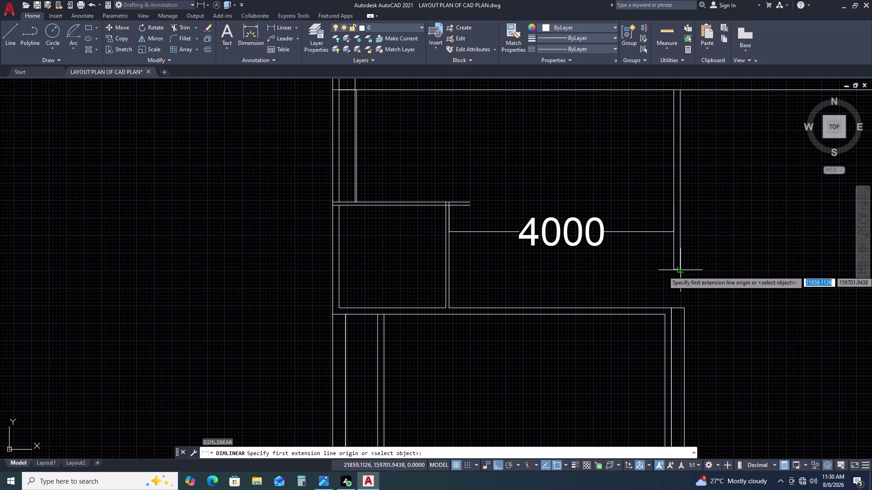
click(682, 271)
click(679, 307)
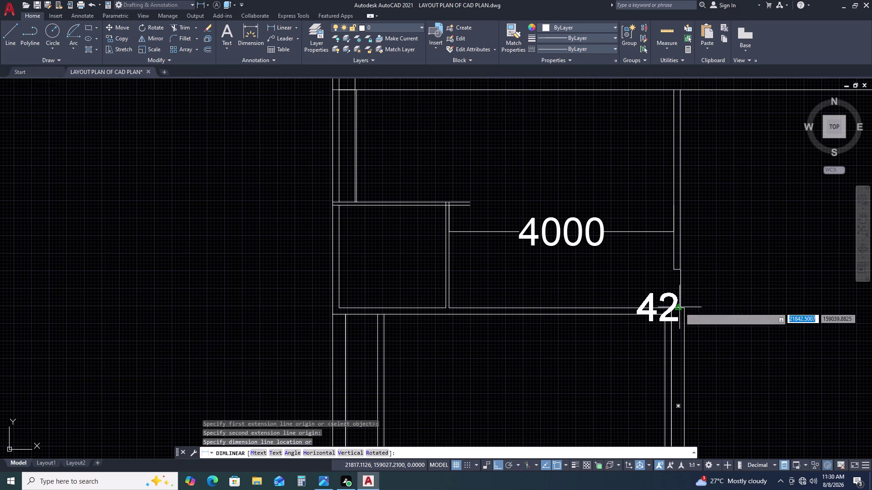
key(space)
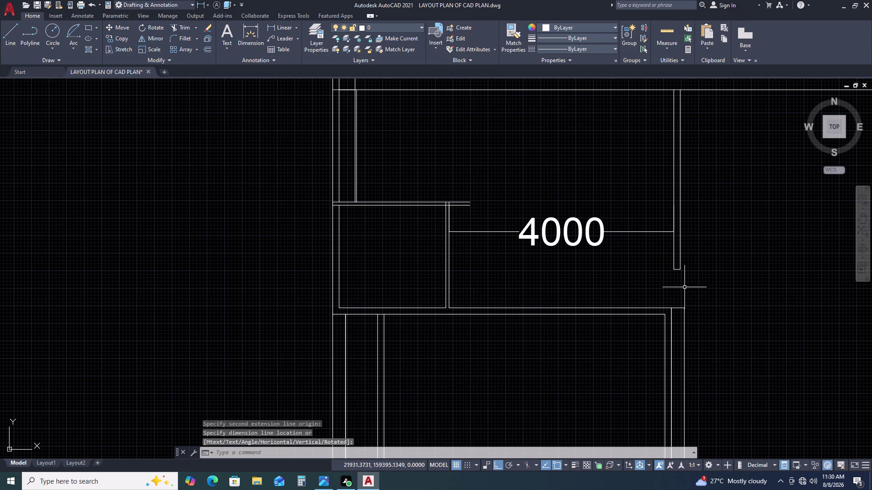
key(space)
click(676, 270)
click(676, 307)
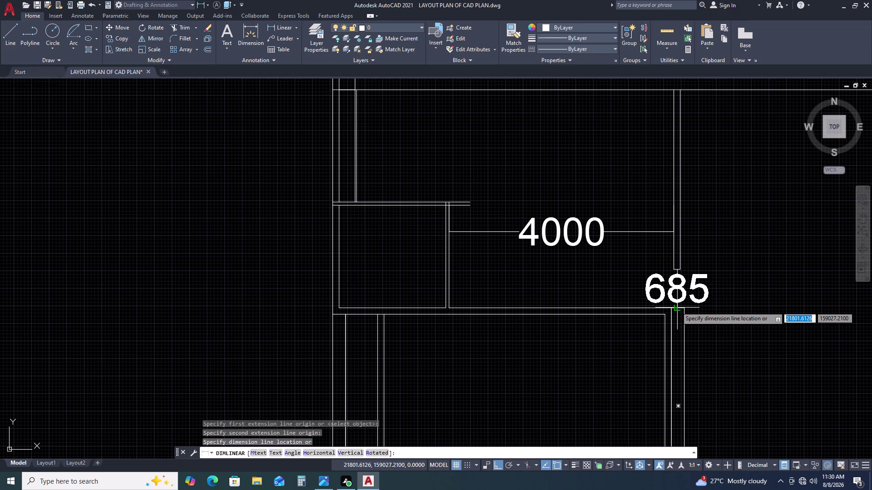
key(Escape)
Restart the RECTANG command beside the right-hand wall.
text(R)
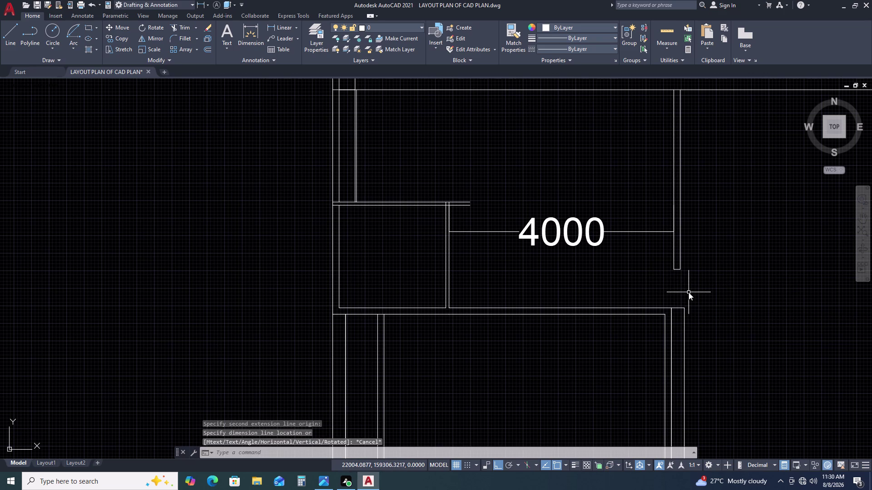
text(EC)
key(space)
Draw a 230 by 685 rectangle beside the wall.
click(712, 271)
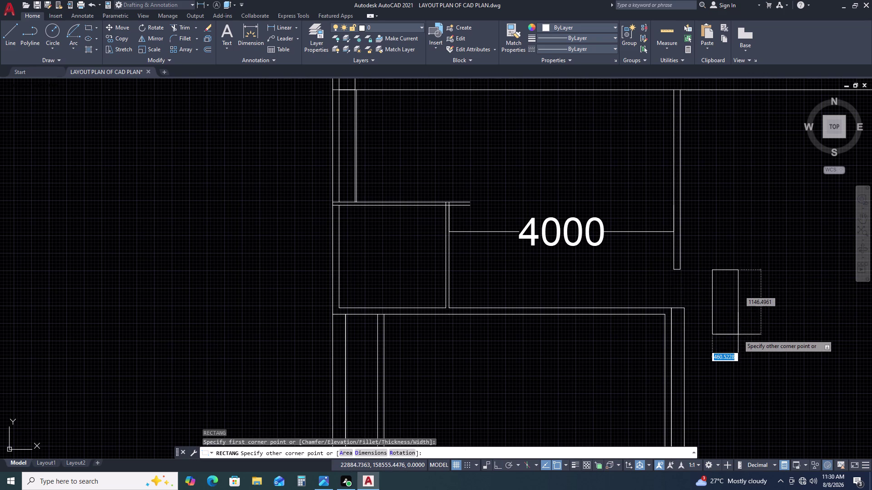
text(D 230)
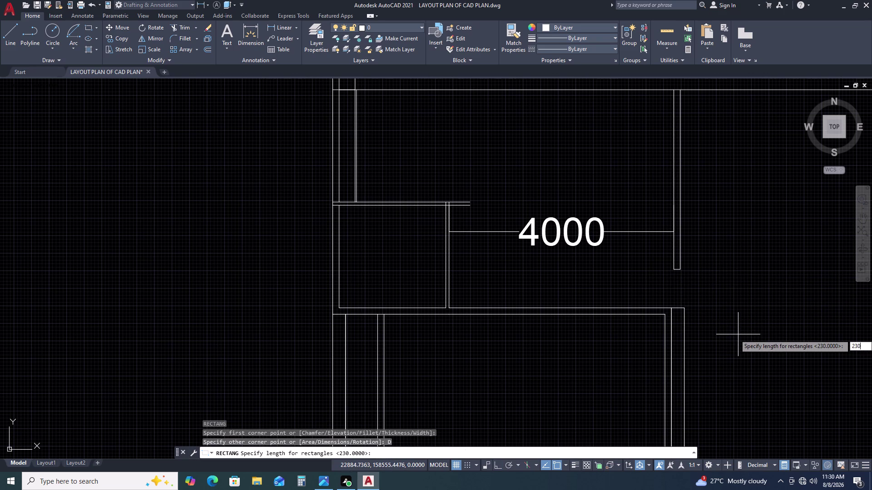
key(space)
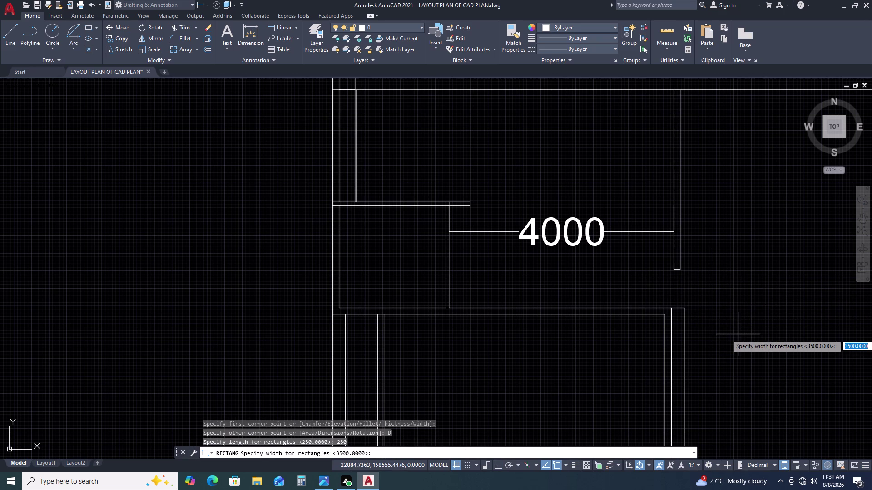
key(6)
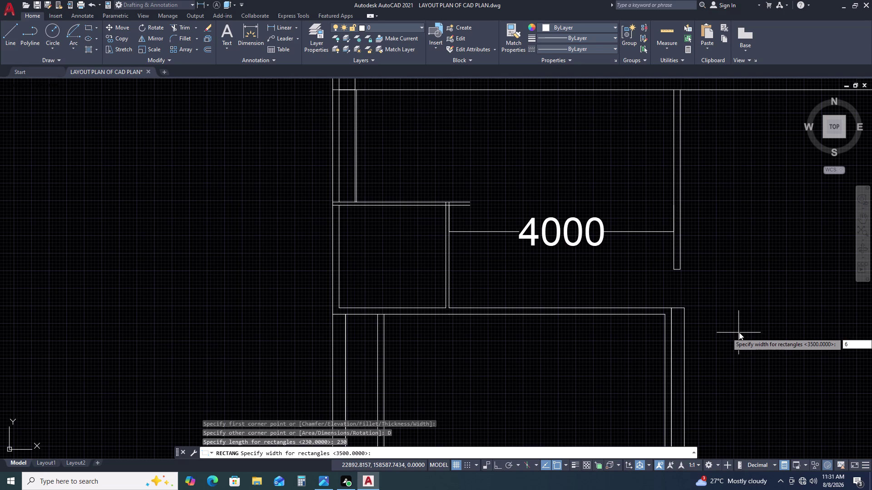
key(8)
text(5)
key(space)
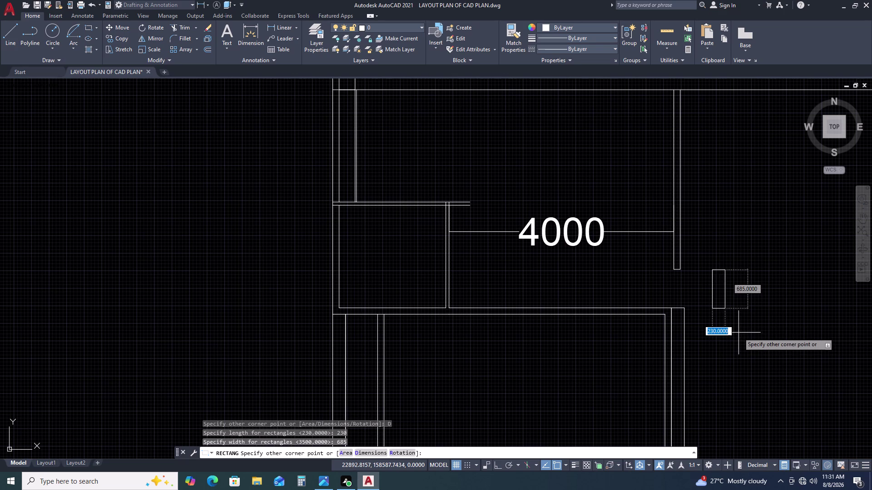
click(738, 333)
Move the rectangle onto the lower end of the right-hand wall.
click(741, 298)
click(721, 258)
text(M)
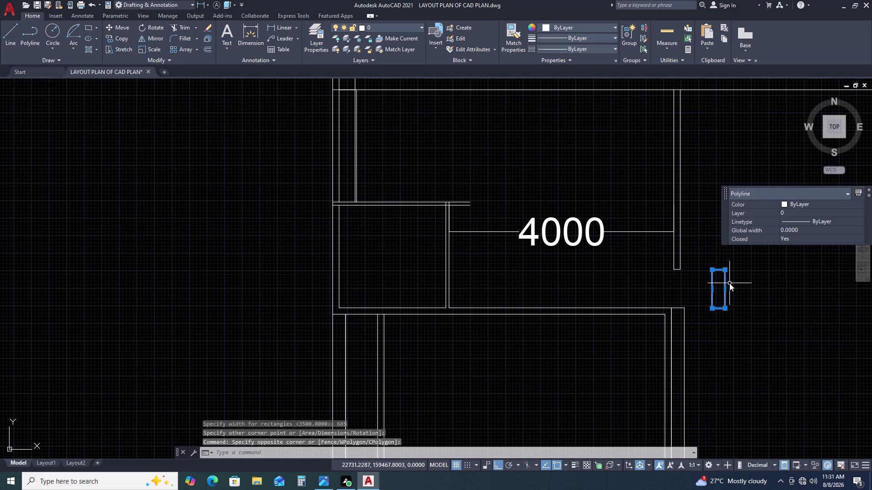
key(space)
scroll(up, 3)
double_click(720, 308)
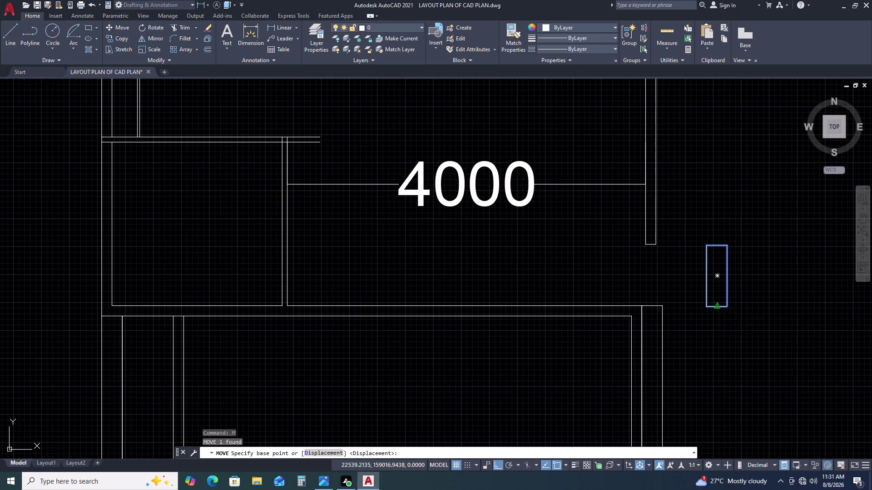
click(650, 304)
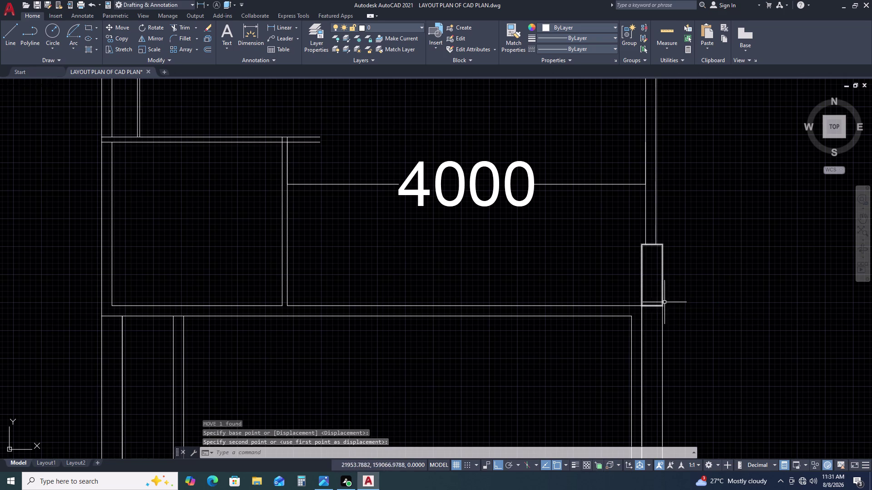
middle_drag(660, 285, 676, 301)
middle_drag(680, 305, 737, 341)
scroll(down, 3)
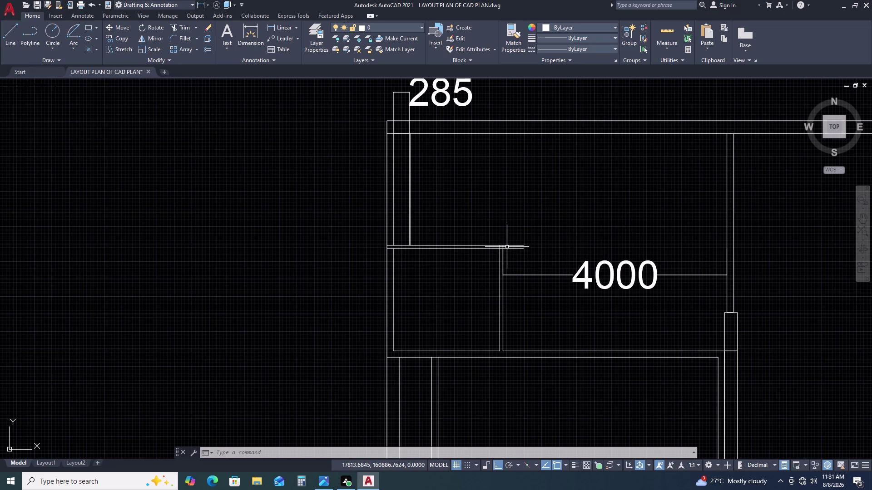
Offset the left inner wall line 2000 units to the right.
double_click(411, 233)
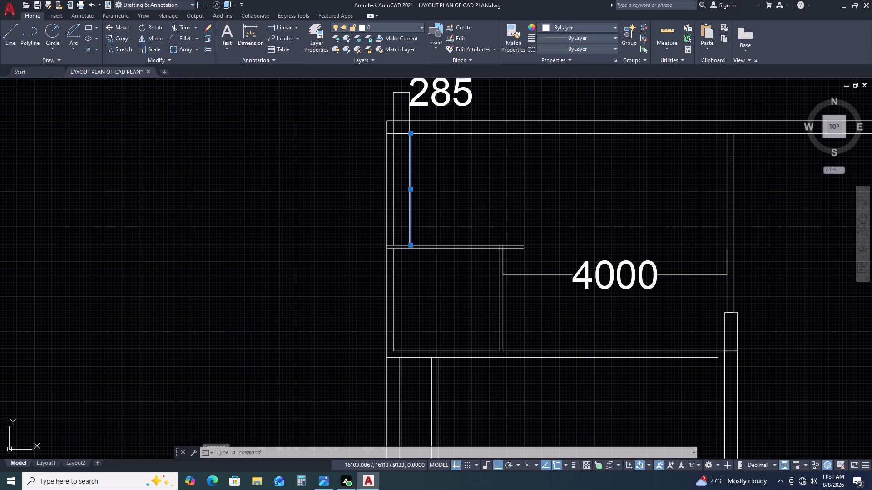
text(O)
key(space)
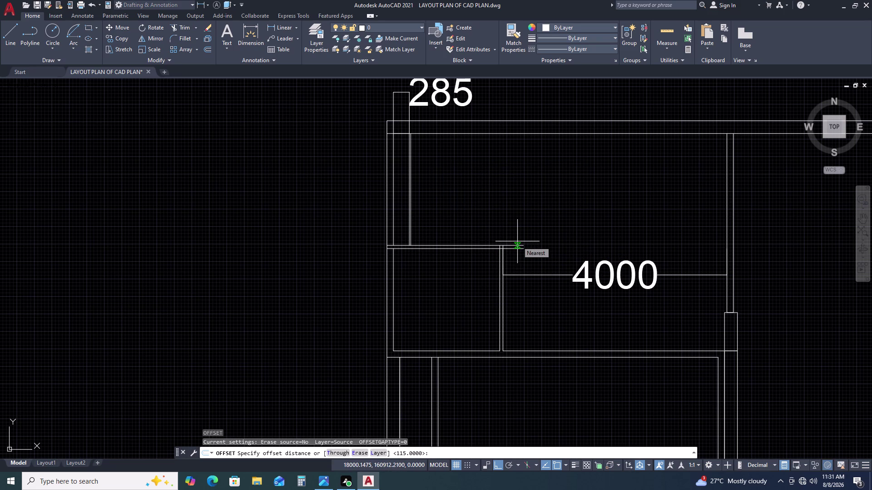
key(2)
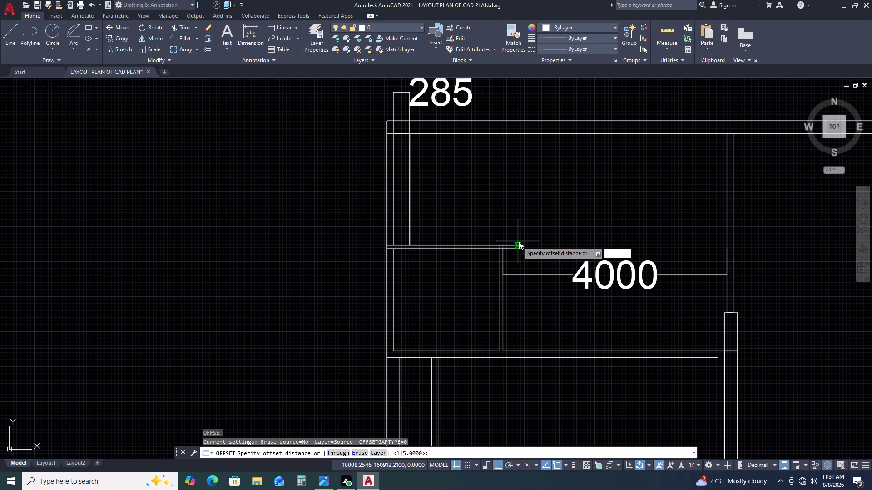
text(000)
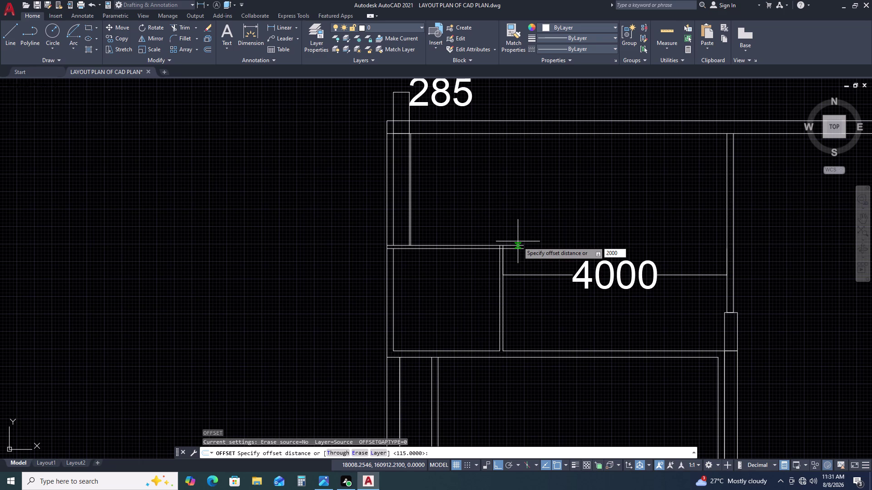
key(space)
double_click(519, 242)
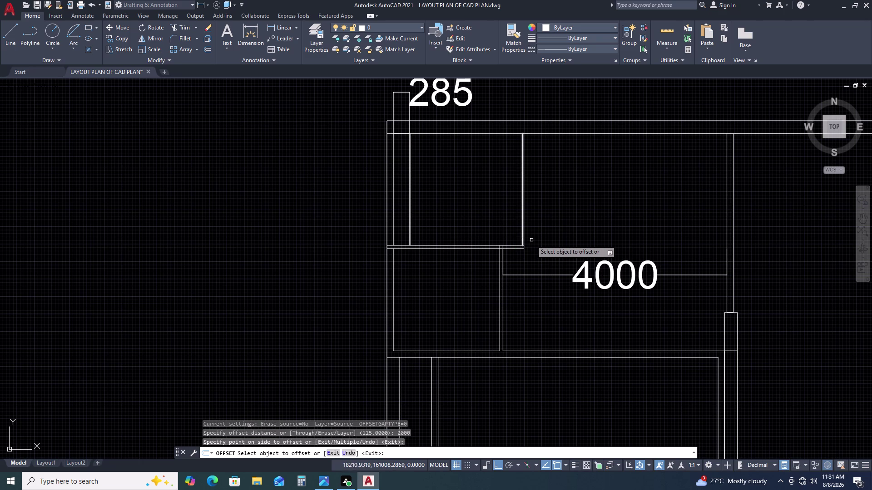
key(Escape)
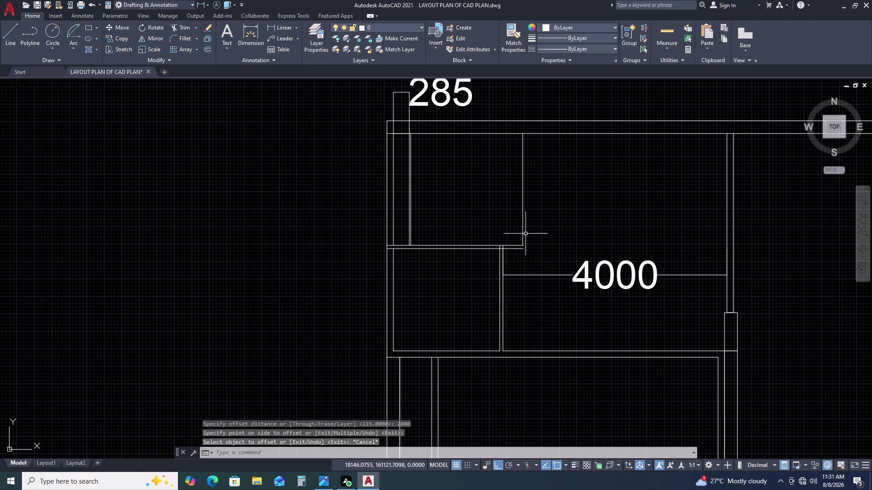
Select the new wall line and begin a 4000 offset, then abandon it.
click(523, 229)
text(O)
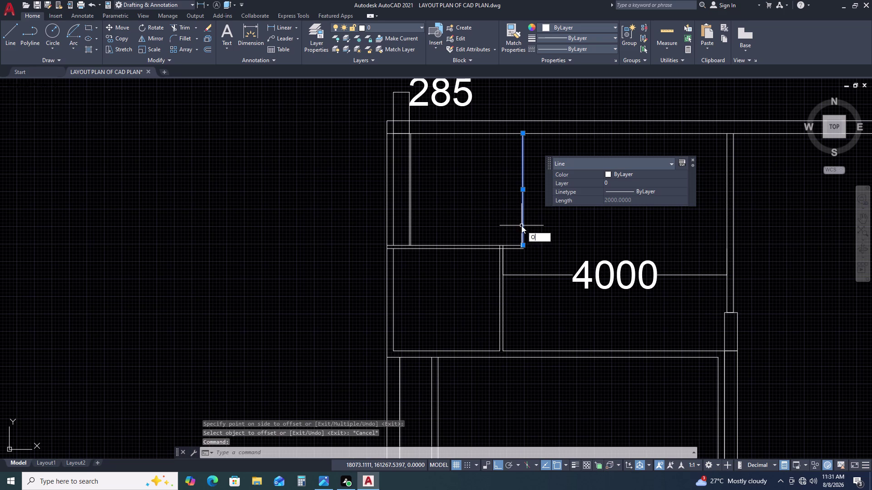
key(space)
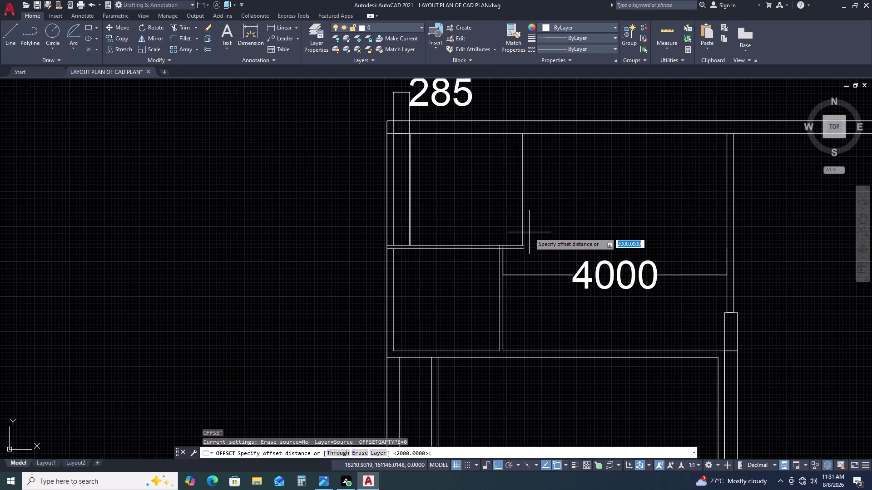
text(400)
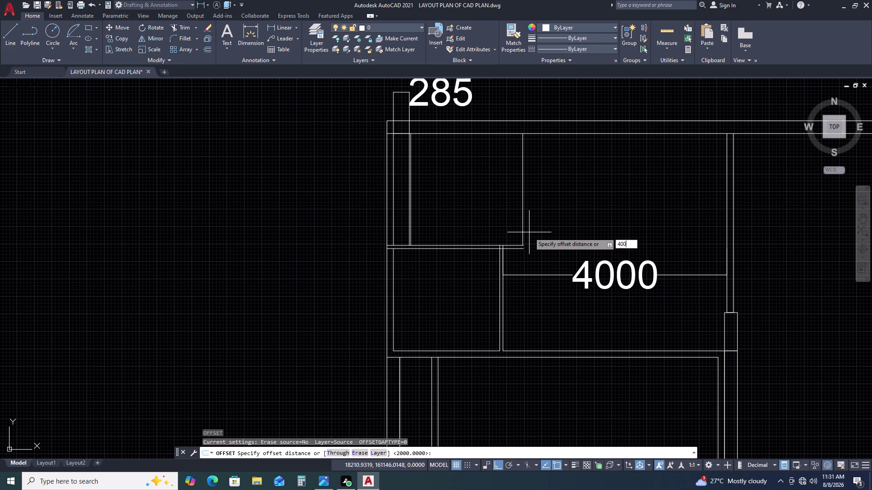
text(0)
key(Escape)
key(Escape)
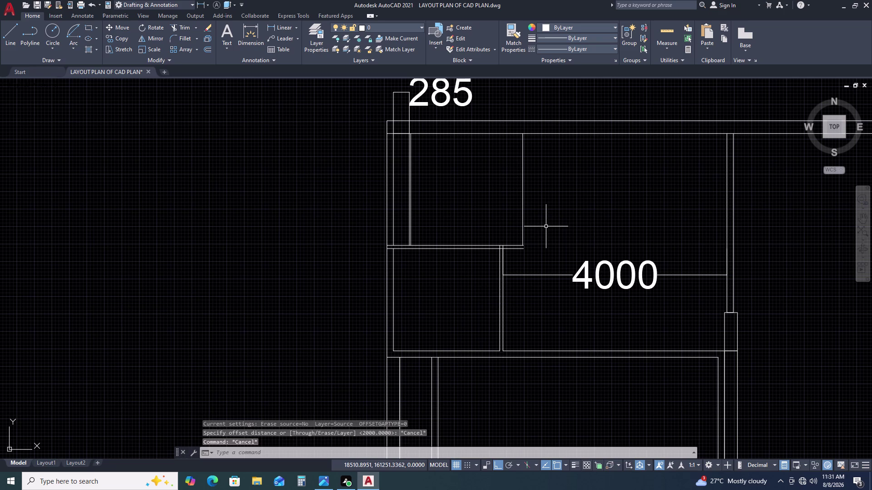
Offset the new wall line 4000 units to the right.
key(space)
key(4)
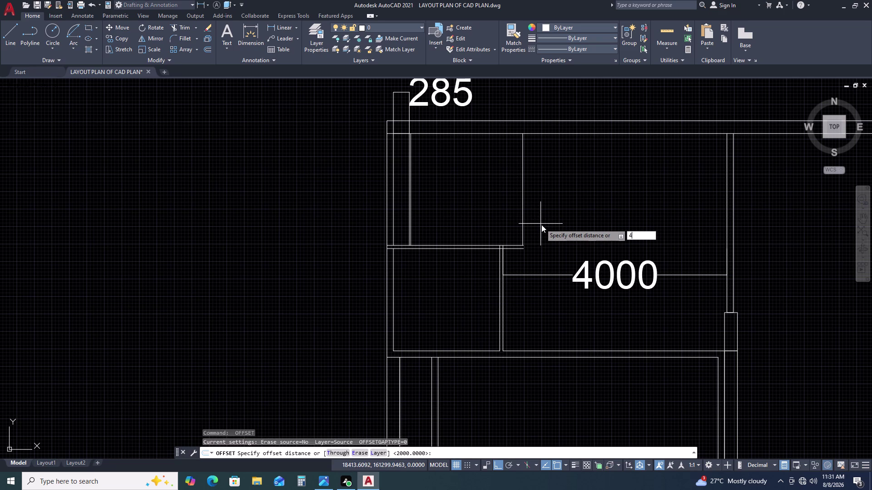
text(000)
key(space)
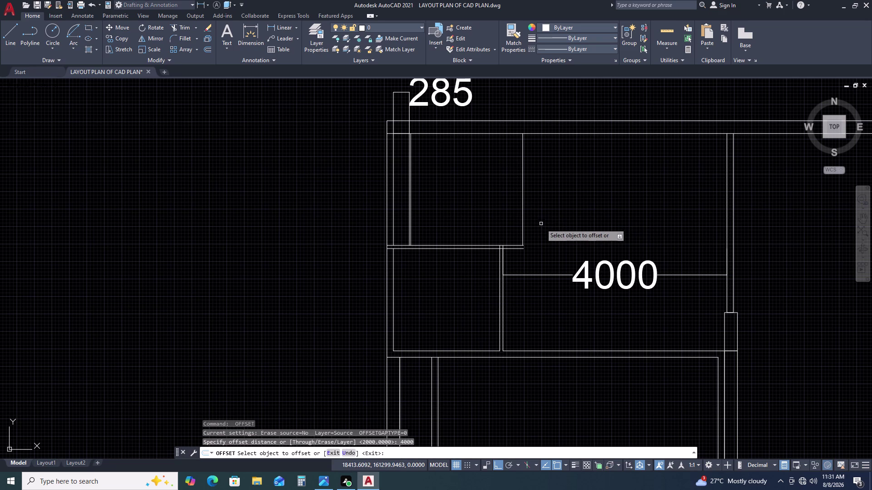
click(522, 232)
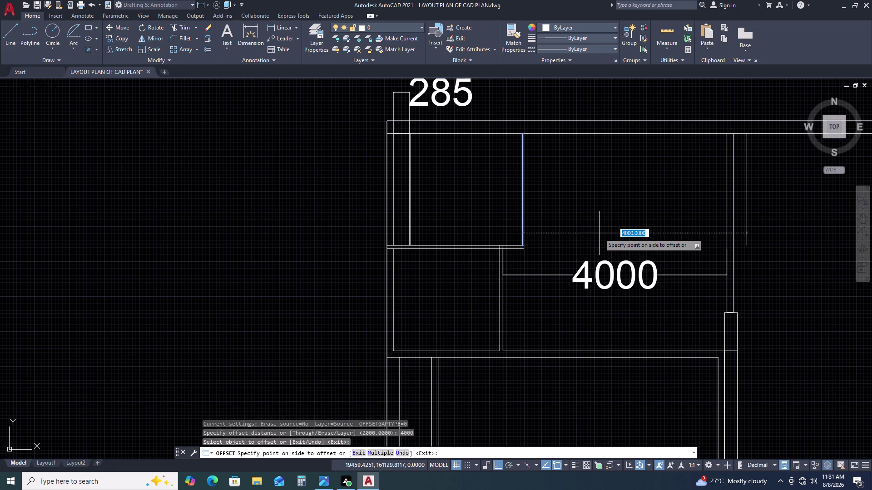
key(Escape)
scroll(down, 3)
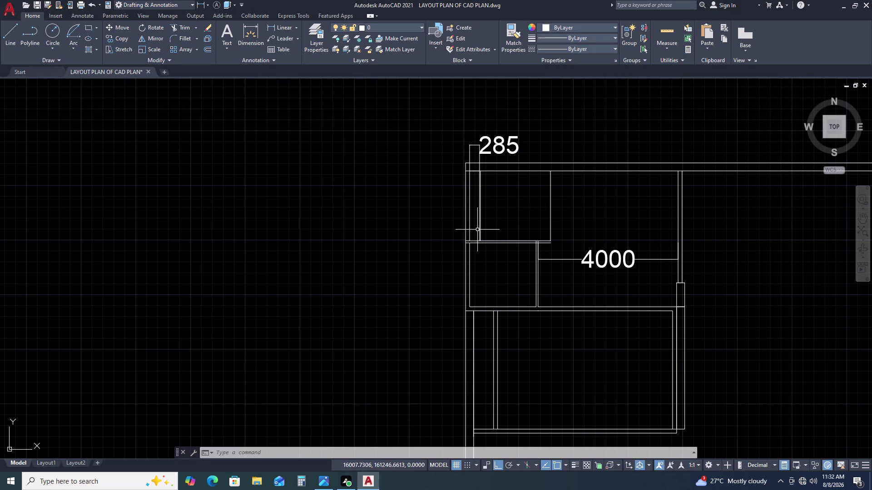
Offset the left inner wall line 2015 units toward the right wall.
key(space)
key(2)
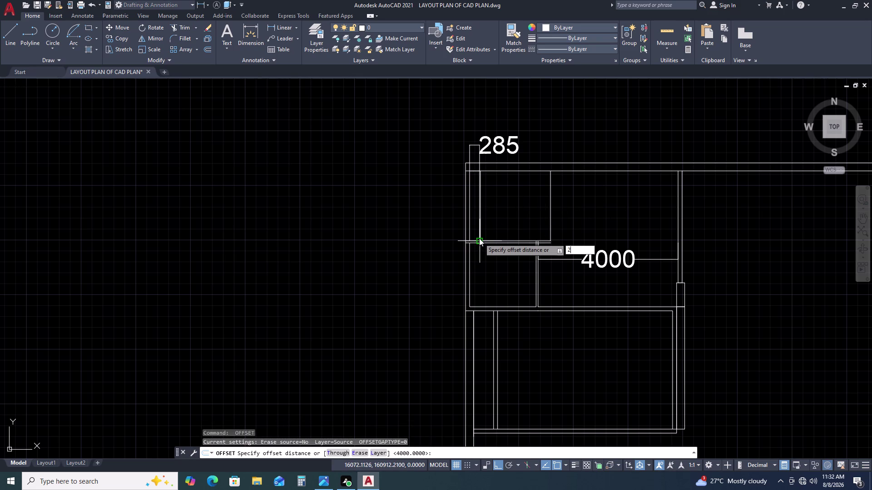
key(0)
key(1)
text(5)
key(space)
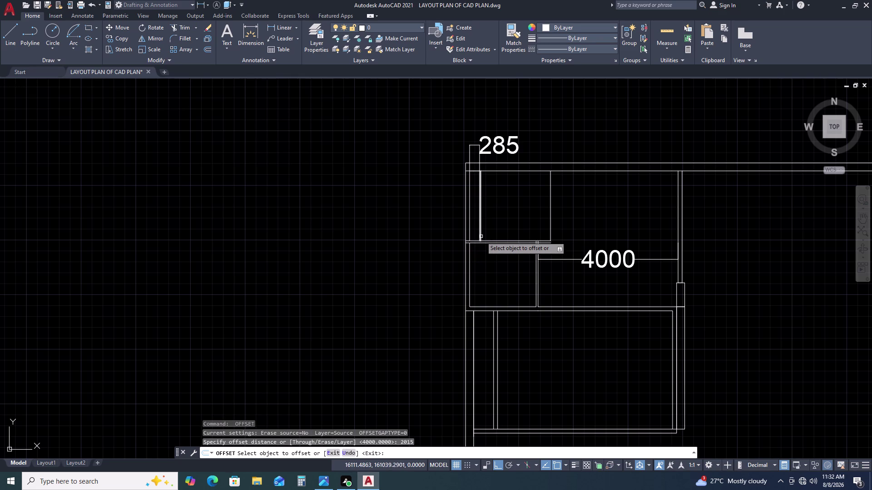
scroll(up, 3)
click(475, 241)
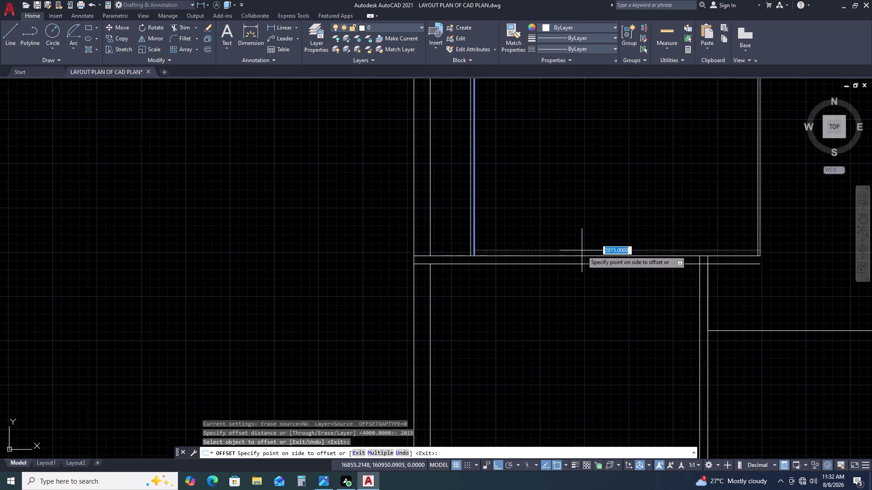
scroll(up, 3)
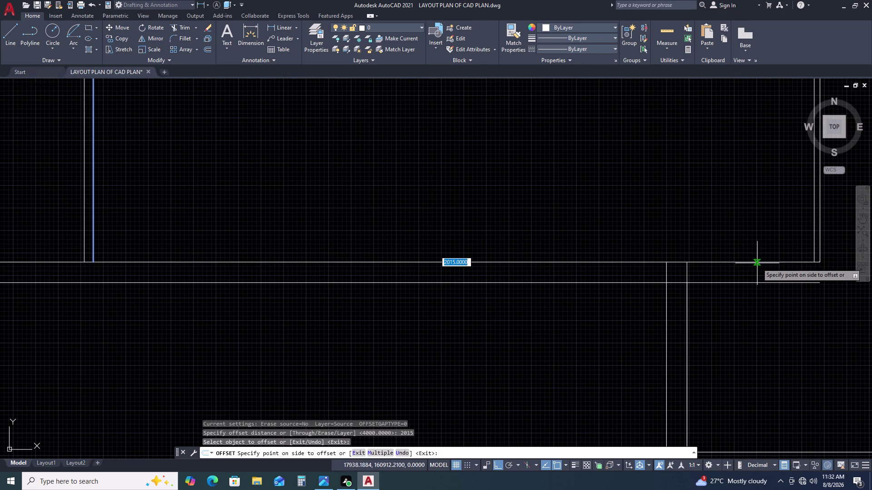
scroll(down, 3)
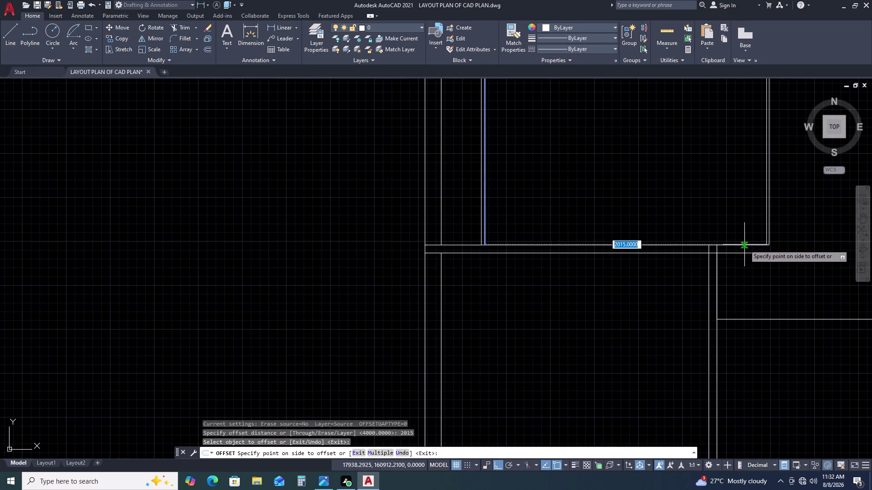
scroll(down, 3)
scroll(up, 3)
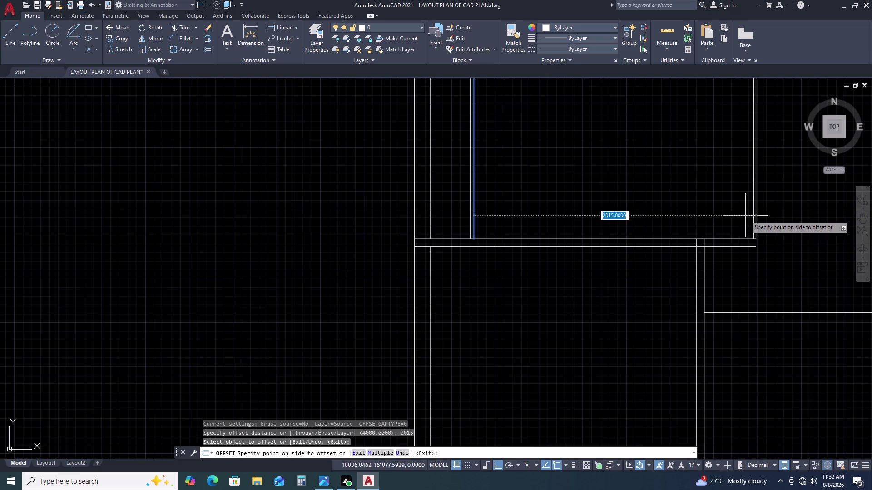
click(744, 222)
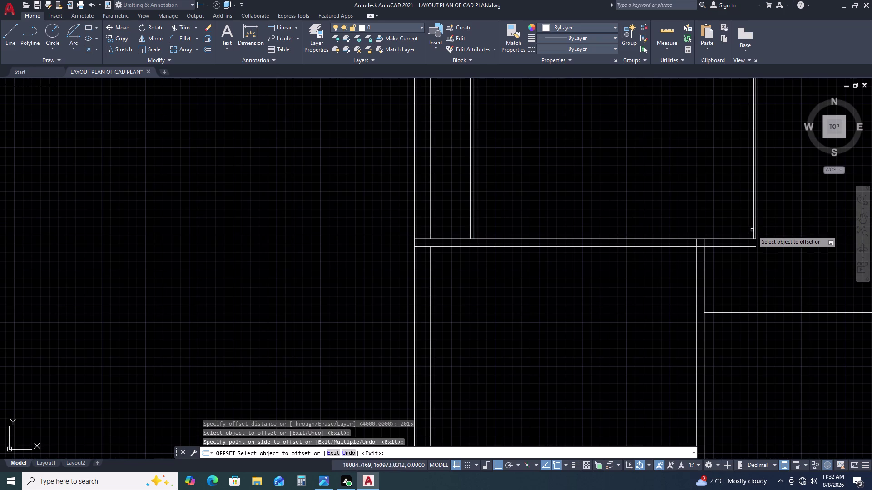
key(Escape)
Erase the redundant 2000-unit line beside the right wall.
click(753, 234)
key(Delete)
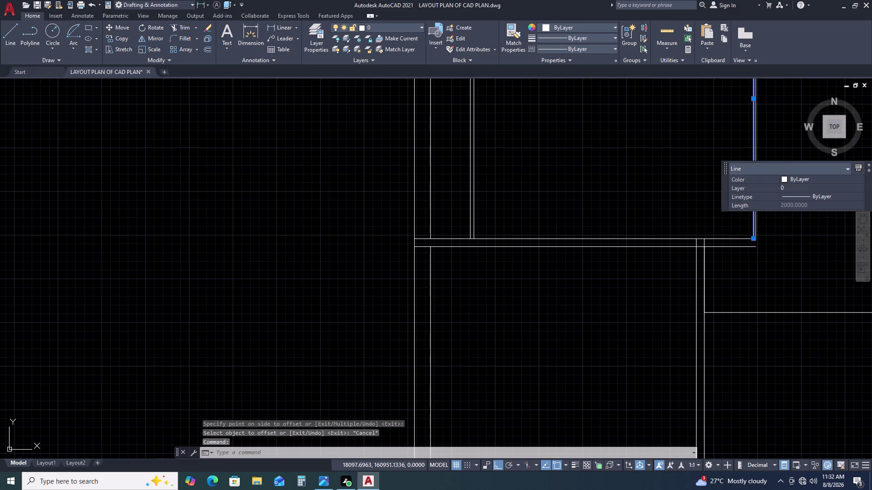
scroll(down, 3)
middle_drag(769, 238, 545, 246)
middle_drag(505, 246, 470, 247)
click(475, 203)
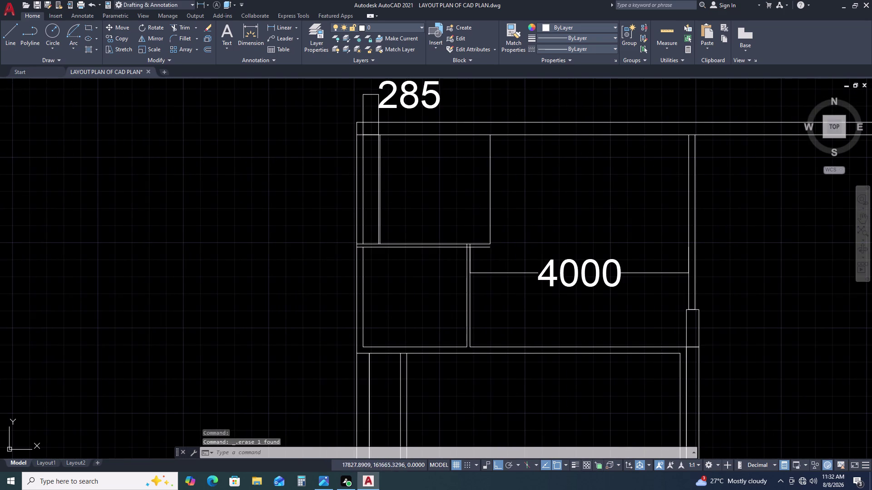
click(505, 198)
click(499, 185)
click(470, 202)
text(O)
key(space)
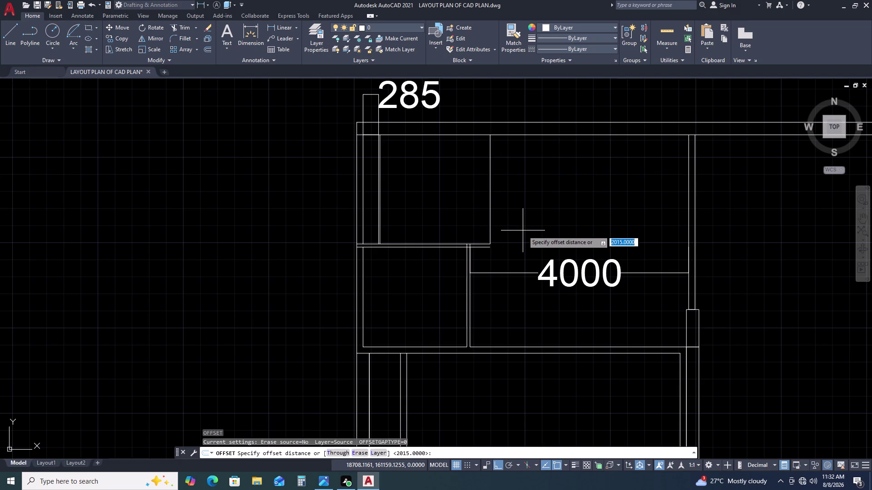
key(2)
key(BackSpace)
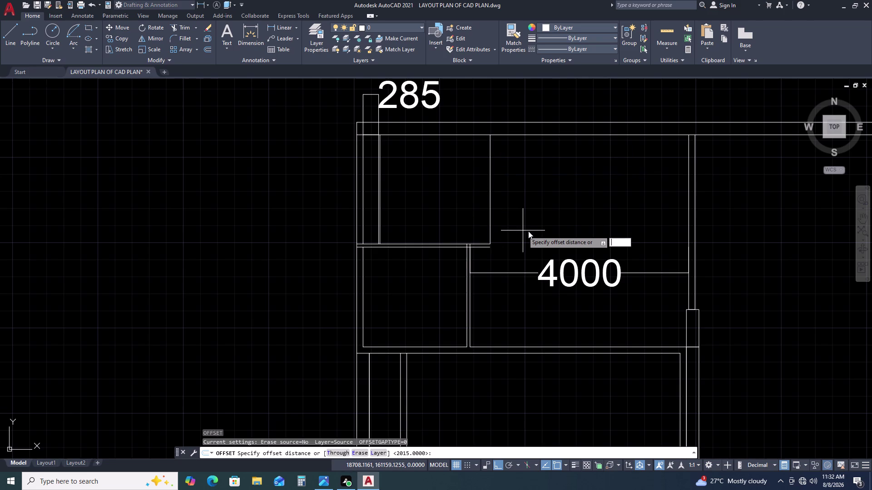
key(4)
key(0)
key(0)
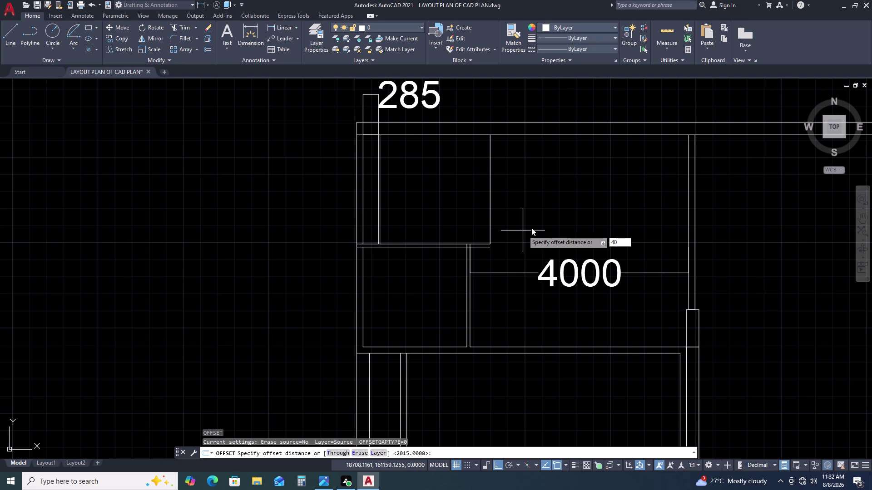
key(0)
key(space)
click(531, 231)
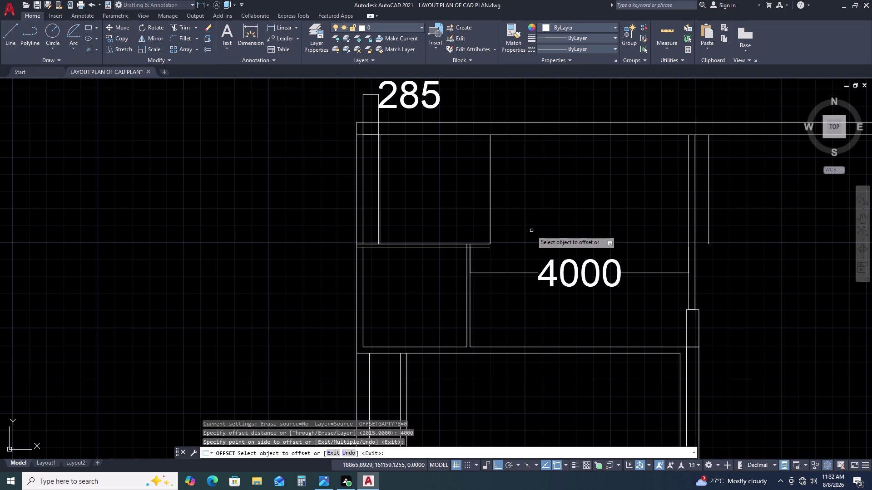
key(Escape)
scroll(down, 3)
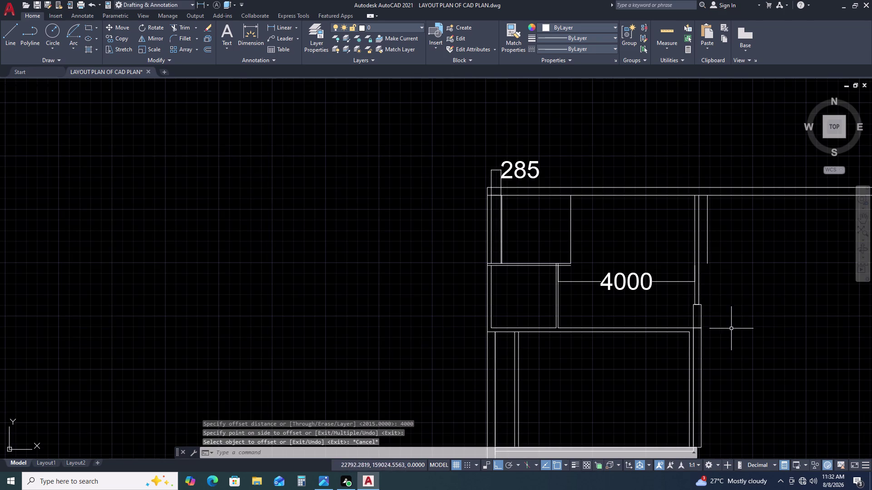
click(703, 233)
click(709, 253)
click(715, 241)
click(702, 273)
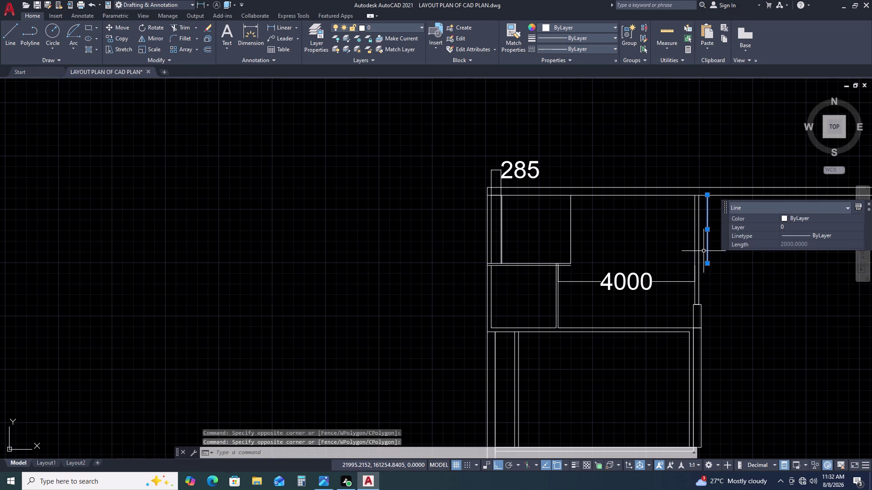
key(Delete)
scroll(down, 3)
scroll(up, 3)
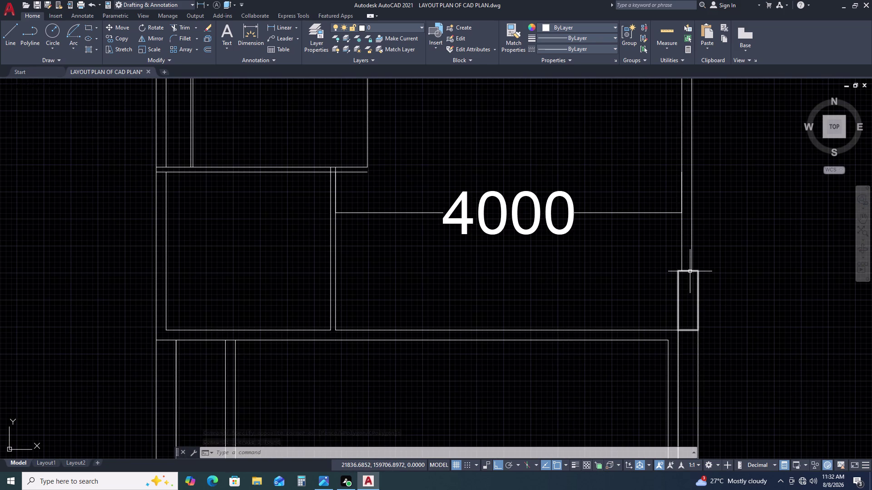
scroll(down, 3)
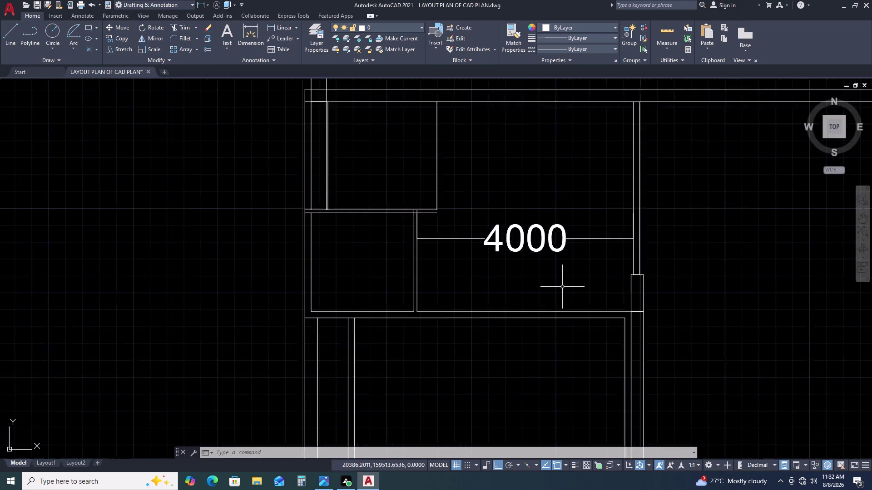
scroll(down, 3)
scroll(up, 3)
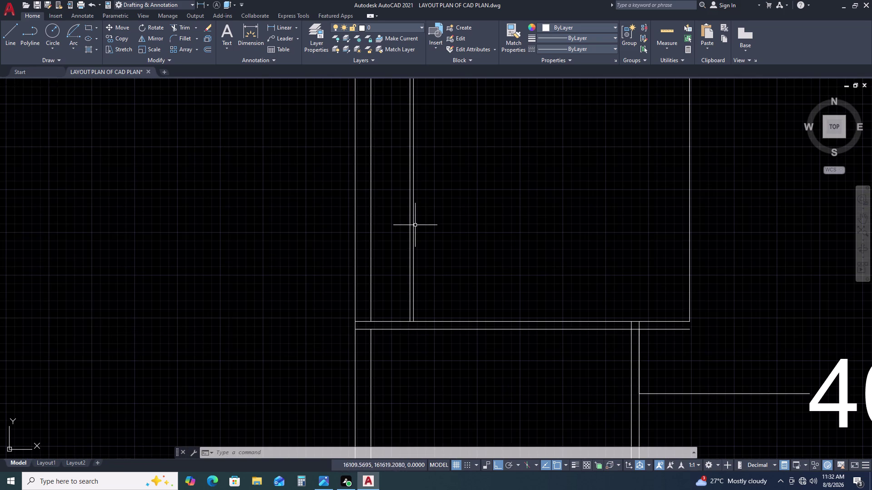
double_click(414, 229)
text(O)
key(space)
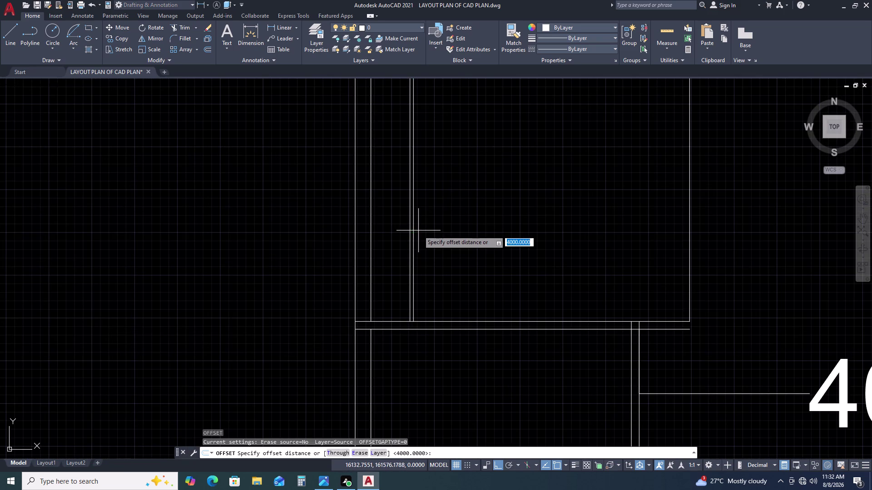
text(4000)
key(space)
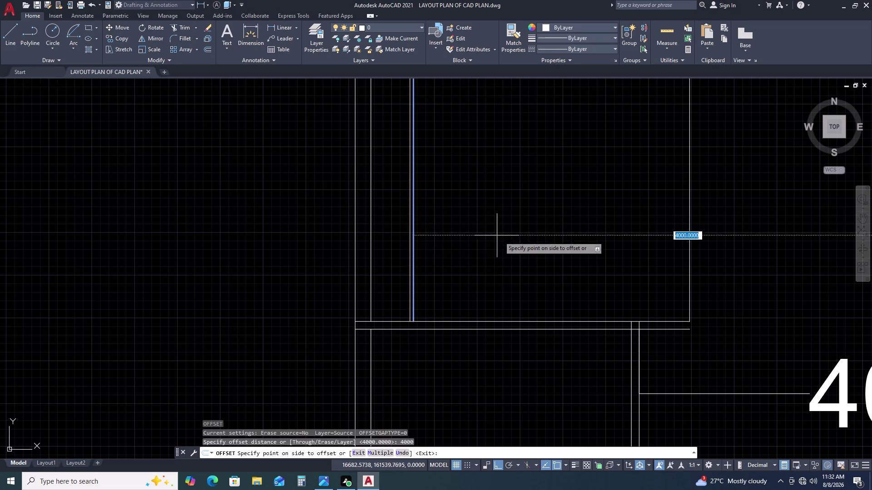
scroll(down, 3)
scroll(up, 3)
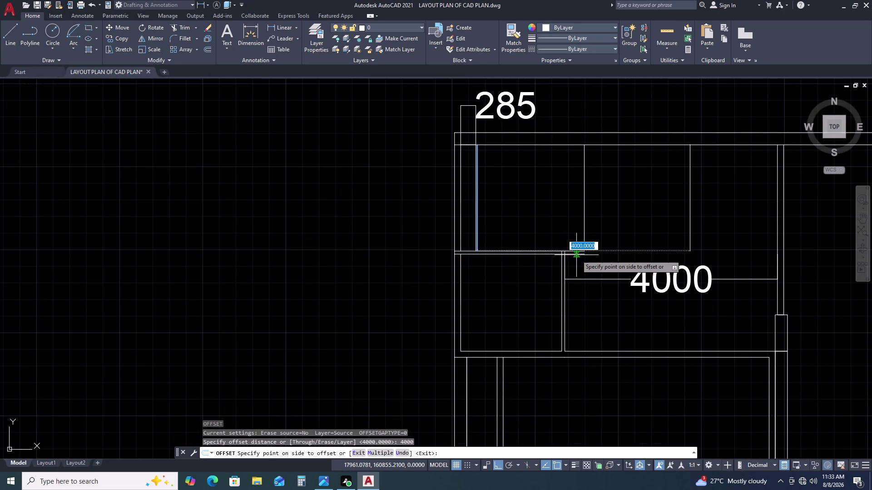
key(Escape)
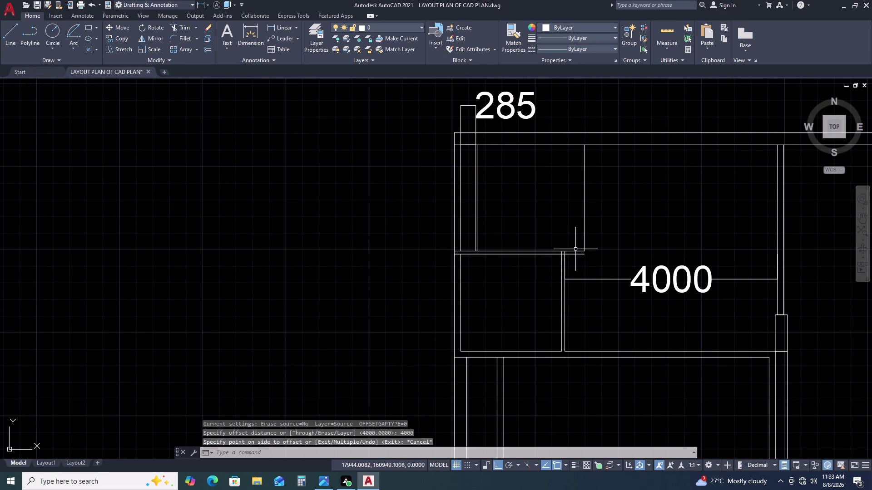
scroll(up, 3)
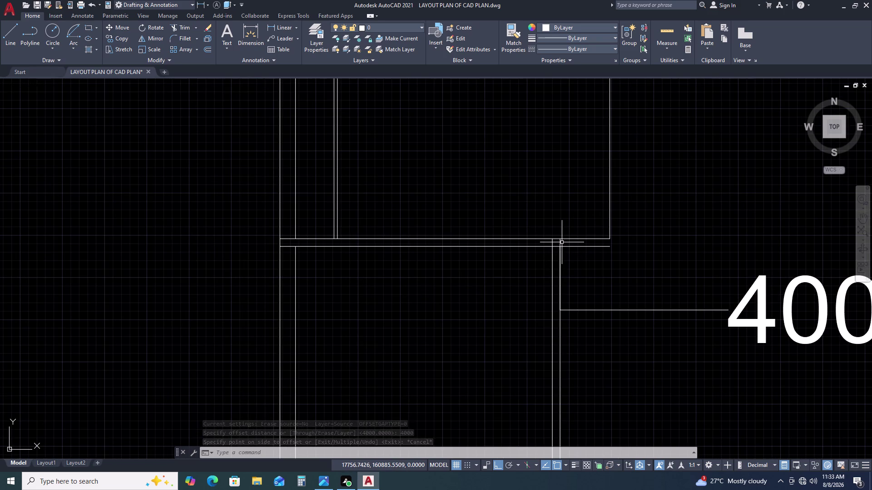
click(561, 241)
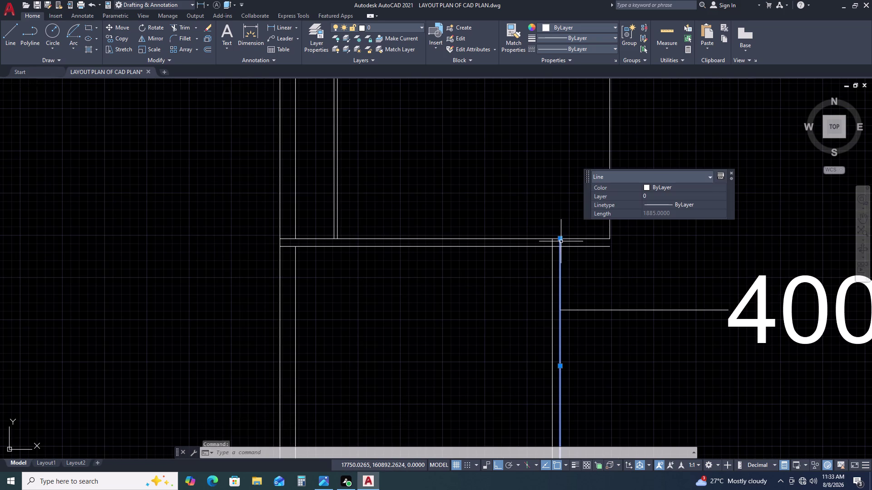
key(o)
key(space)
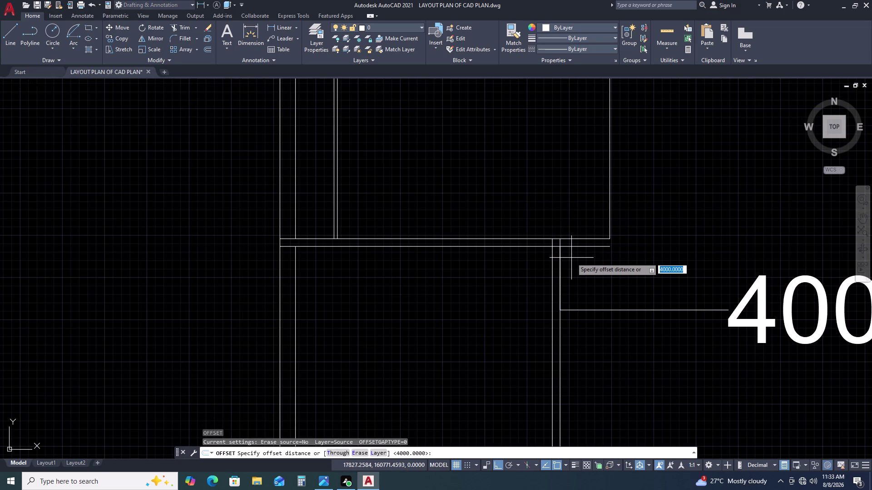
text(4000)
key(space)
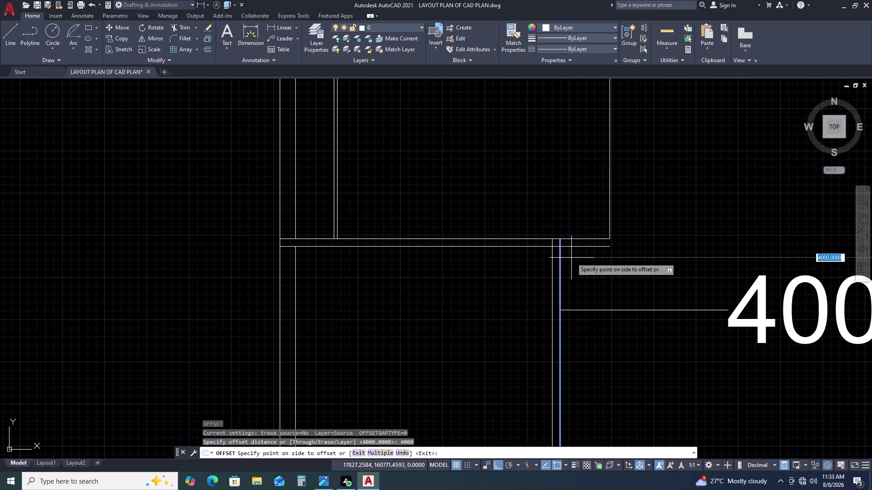
scroll(down, 3)
scroll(up, 3)
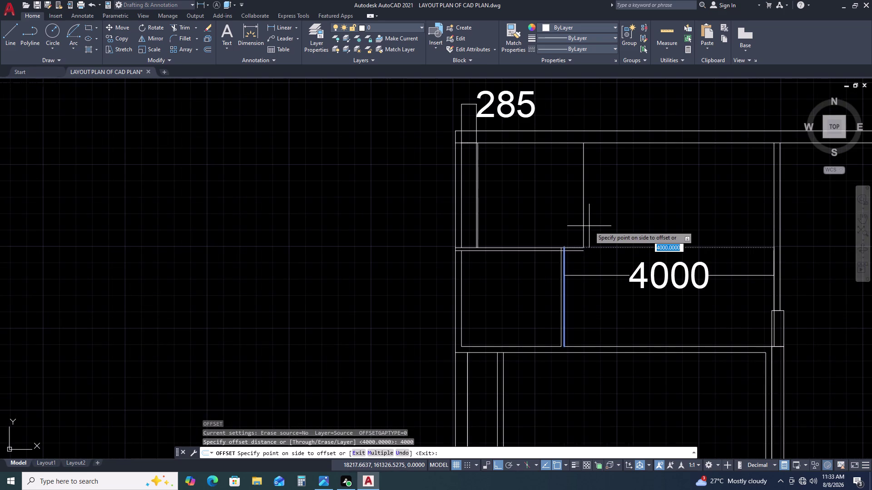
key(Escape)
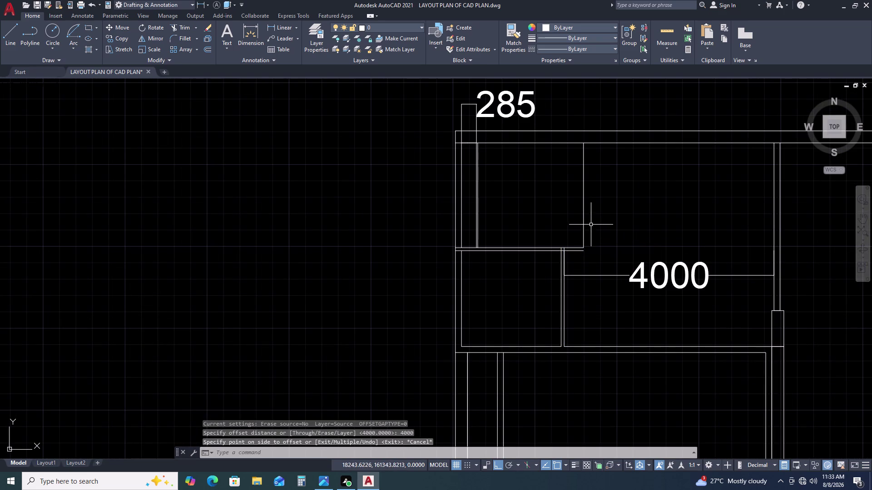
scroll(down, 3)
middle_drag(697, 278, 678, 244)
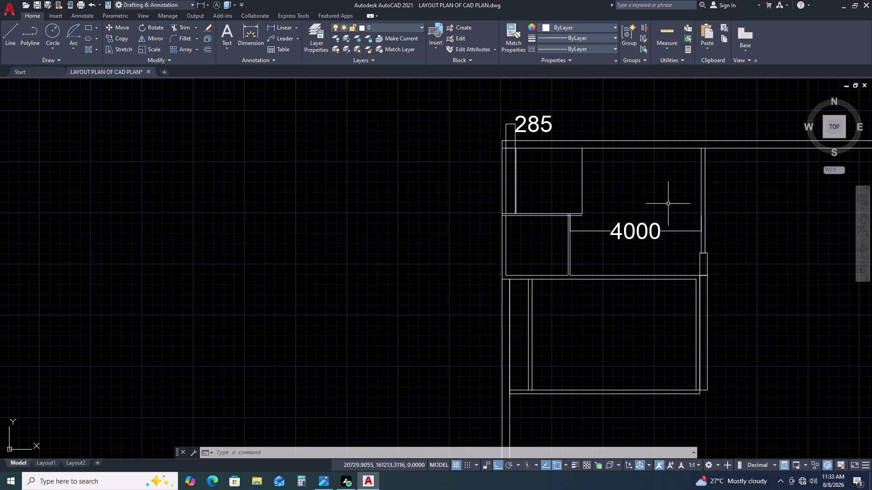
scroll(up, 3)
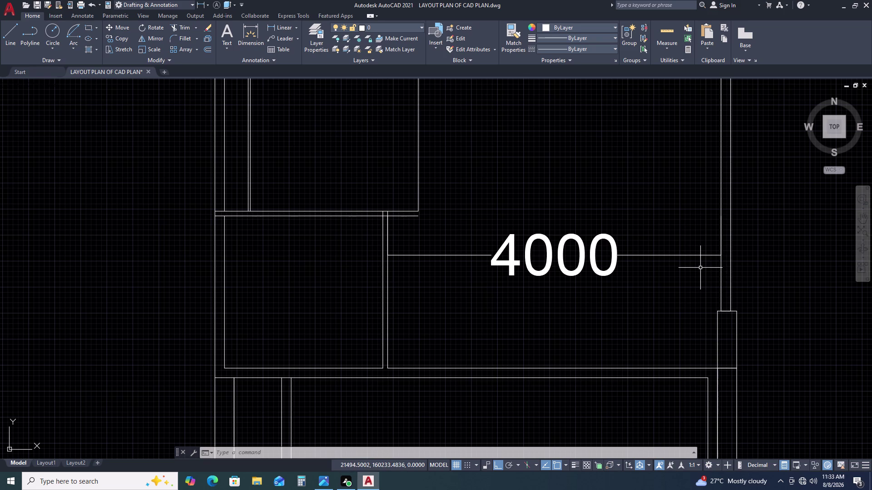
middle_drag(725, 349, 693, 259)
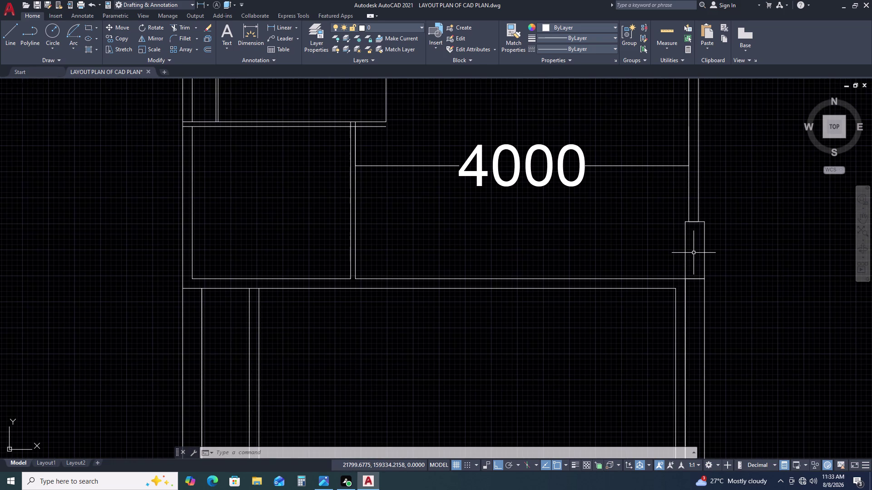
middle_drag(645, 375, 645, 375)
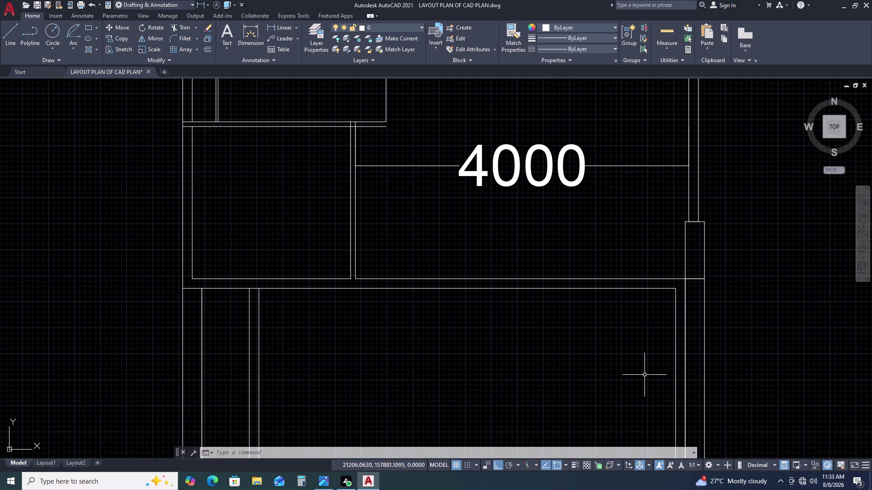
middle_drag(645, 375, 642, 283)
scroll(down, 3)
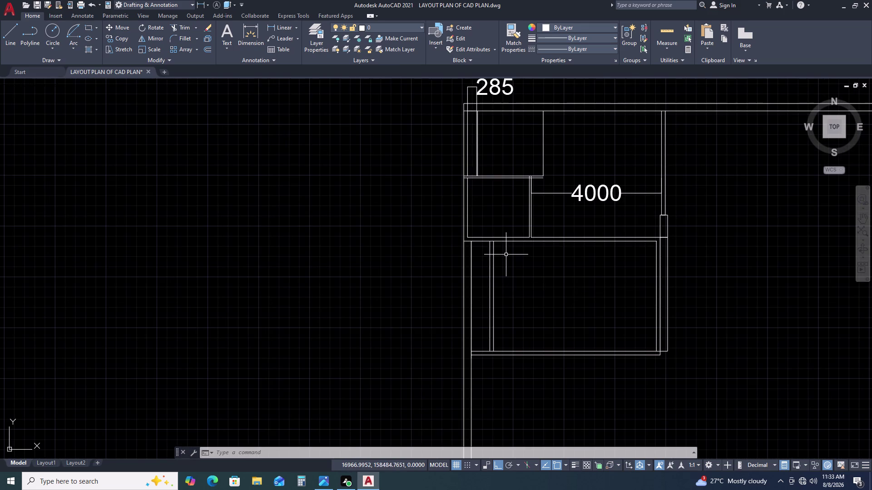